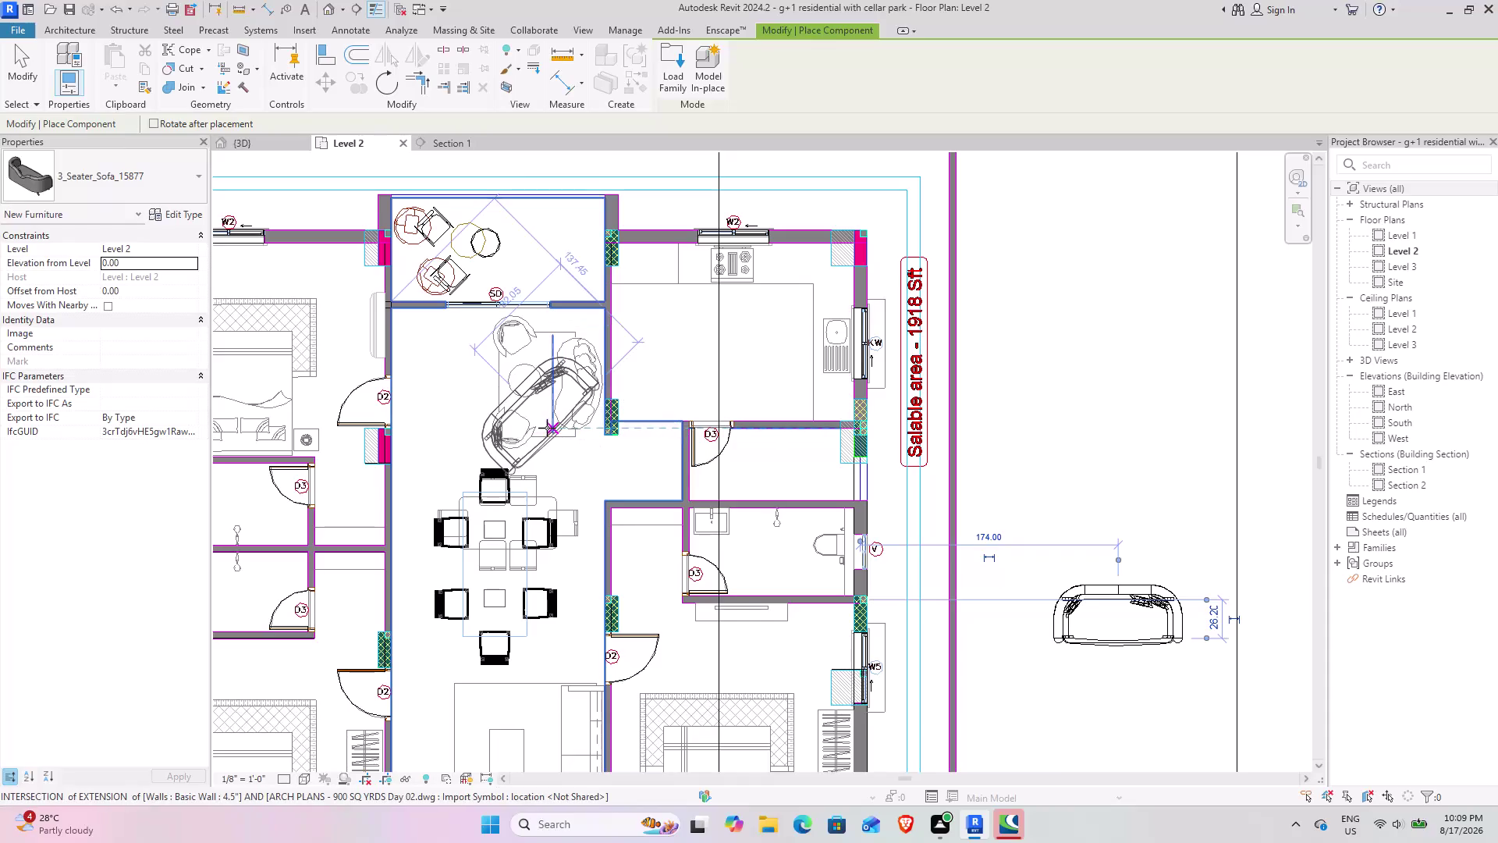
Rotate the 3_Seater_Sofa parallel to the wall and place it in the Level 2 living room.
key(space)
key(space)
key(space)
key(space)
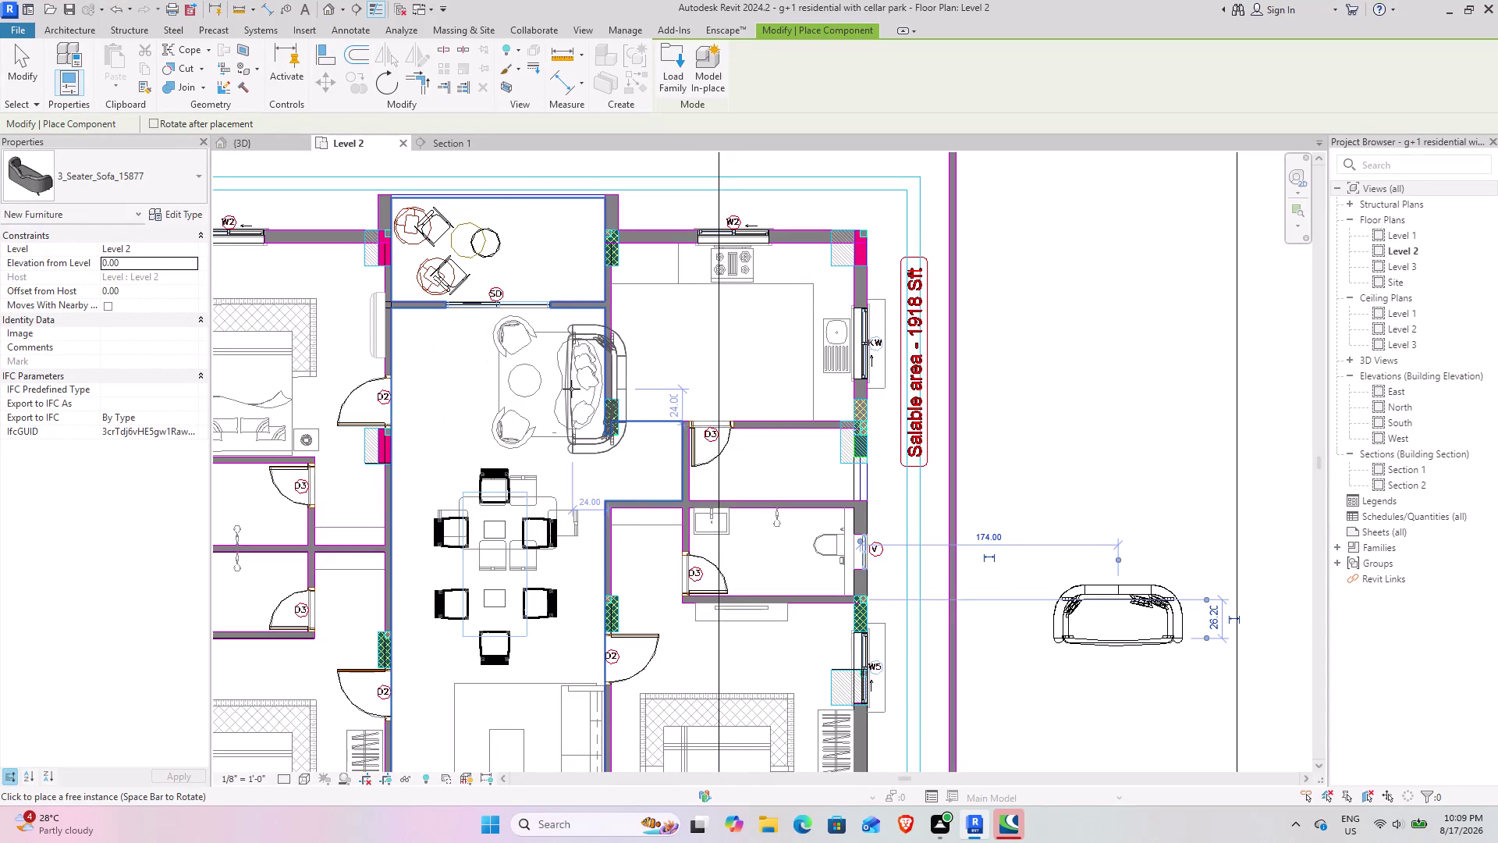
scroll(up, 3)
scroll(up, 3)
scroll(up, 3)
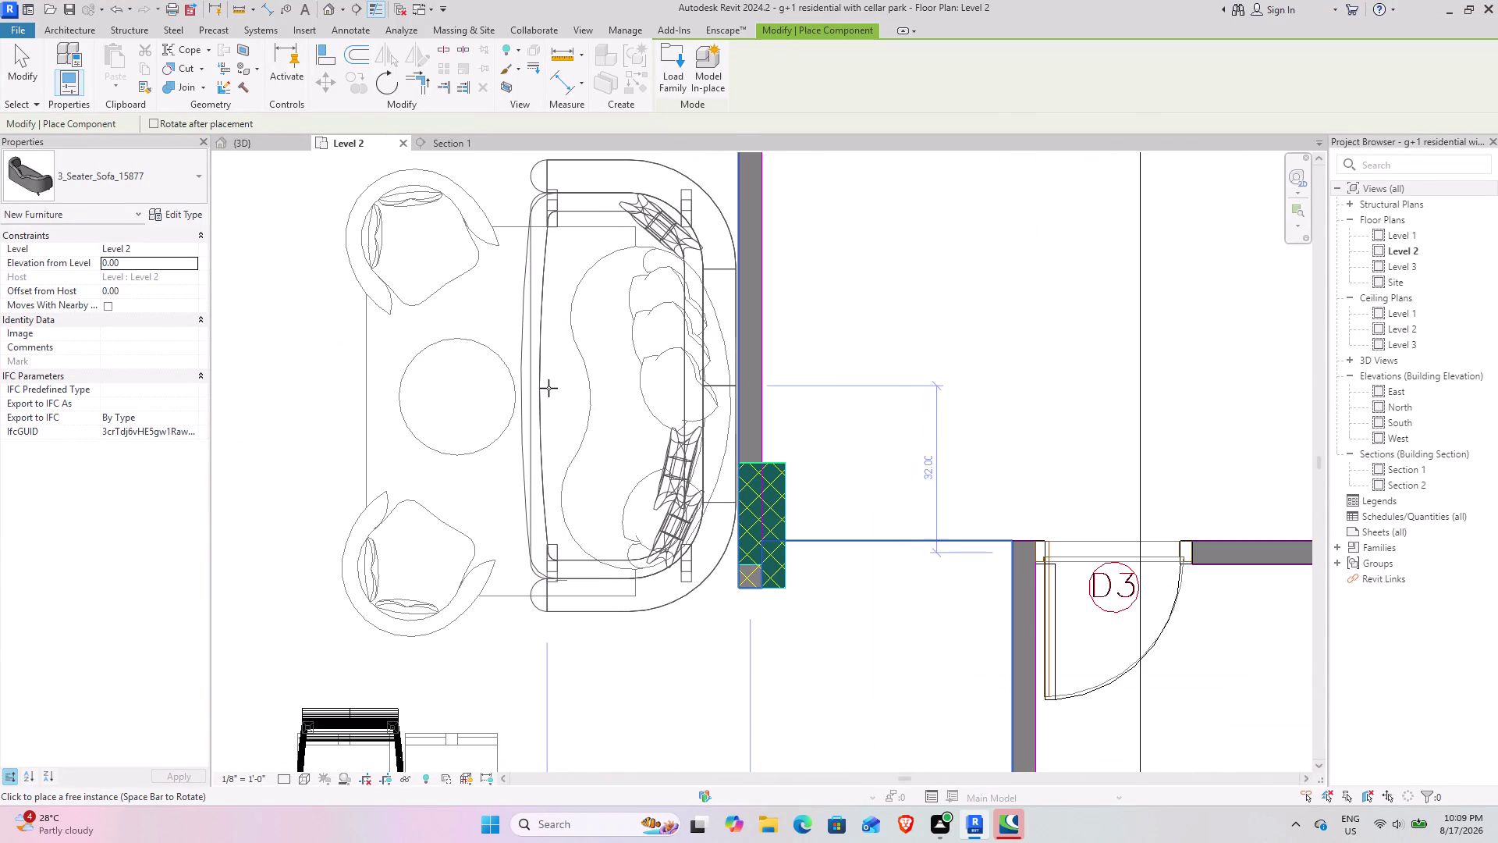
click(545, 388)
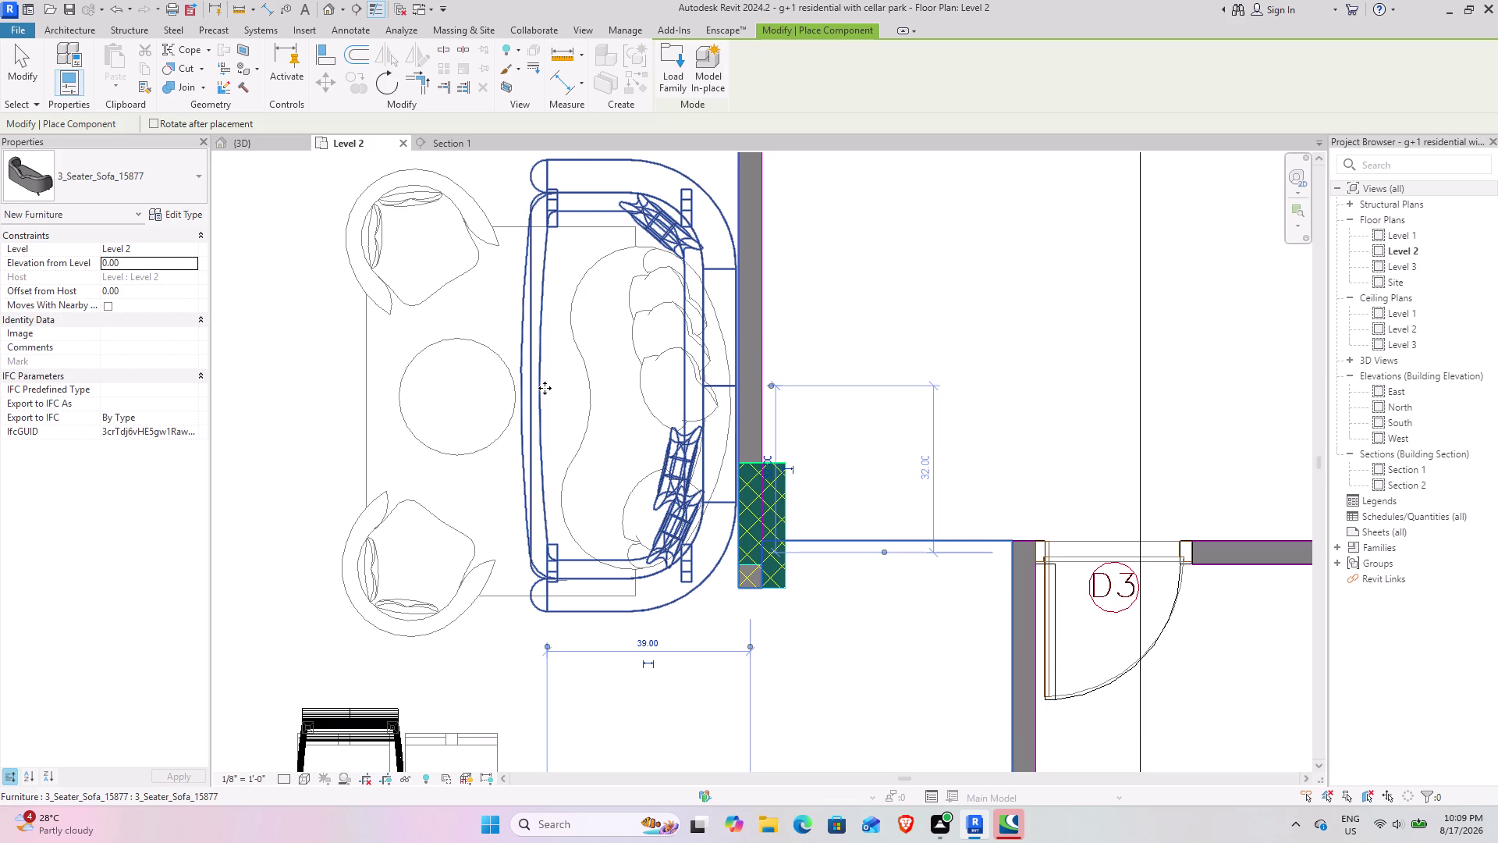
scroll(down, 3)
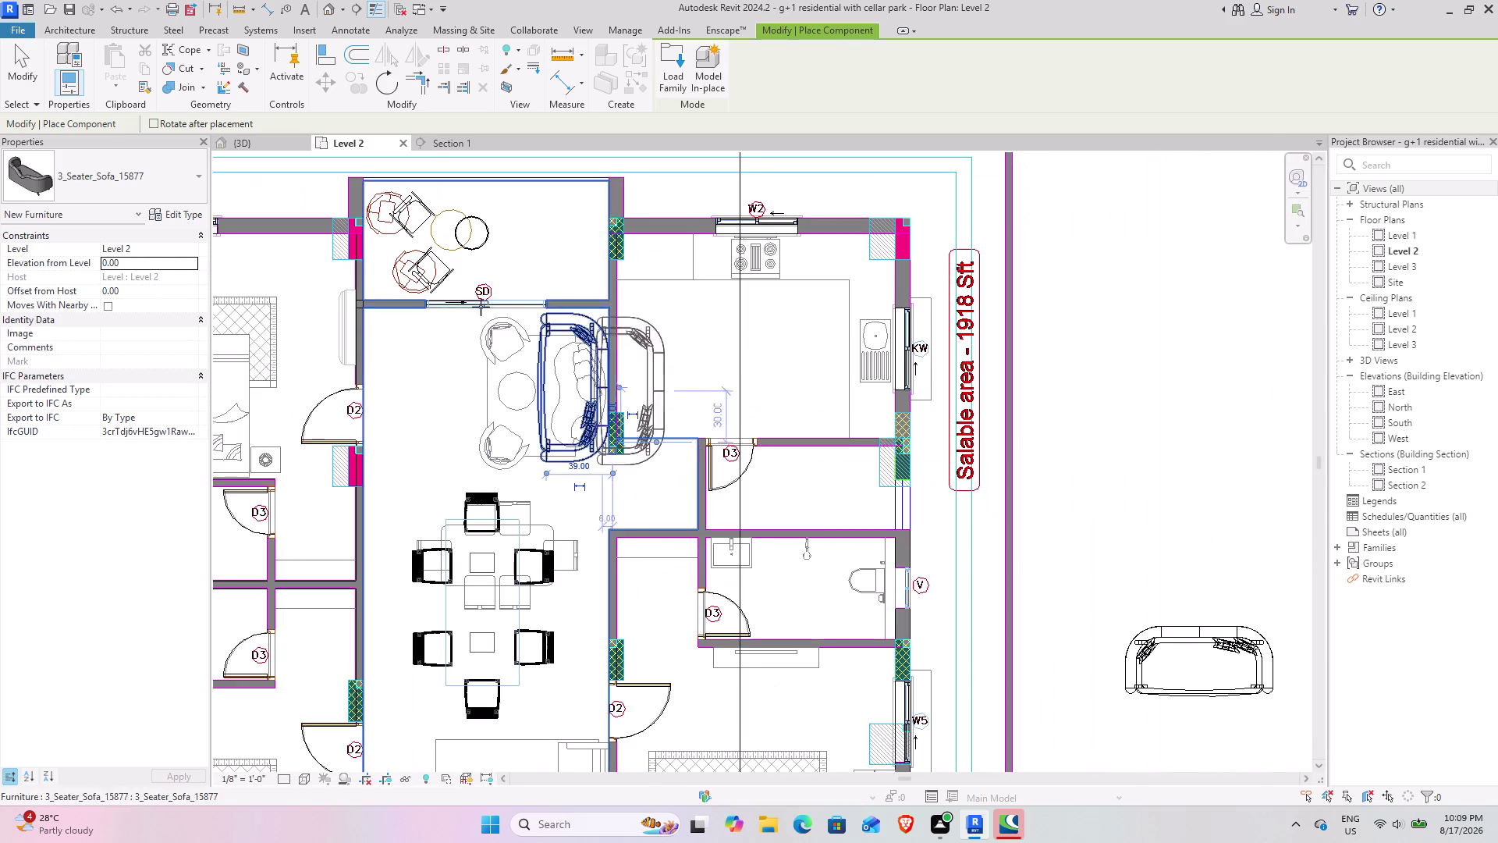
Exit furniture placement and switch to the {3D} view.
key(Escape)
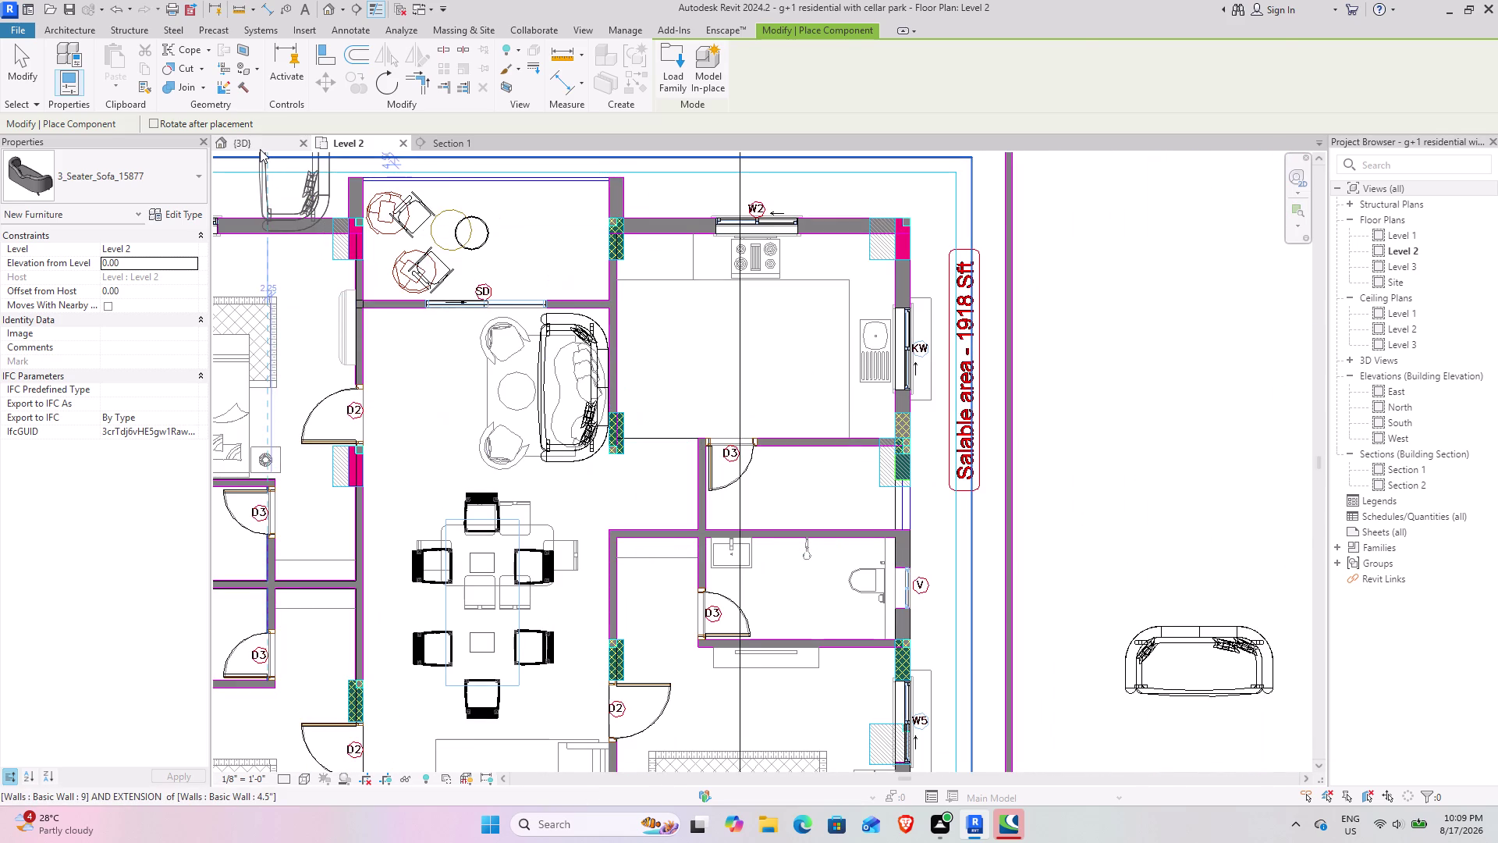
key(Escape)
click(260, 149)
click(1087, 196)
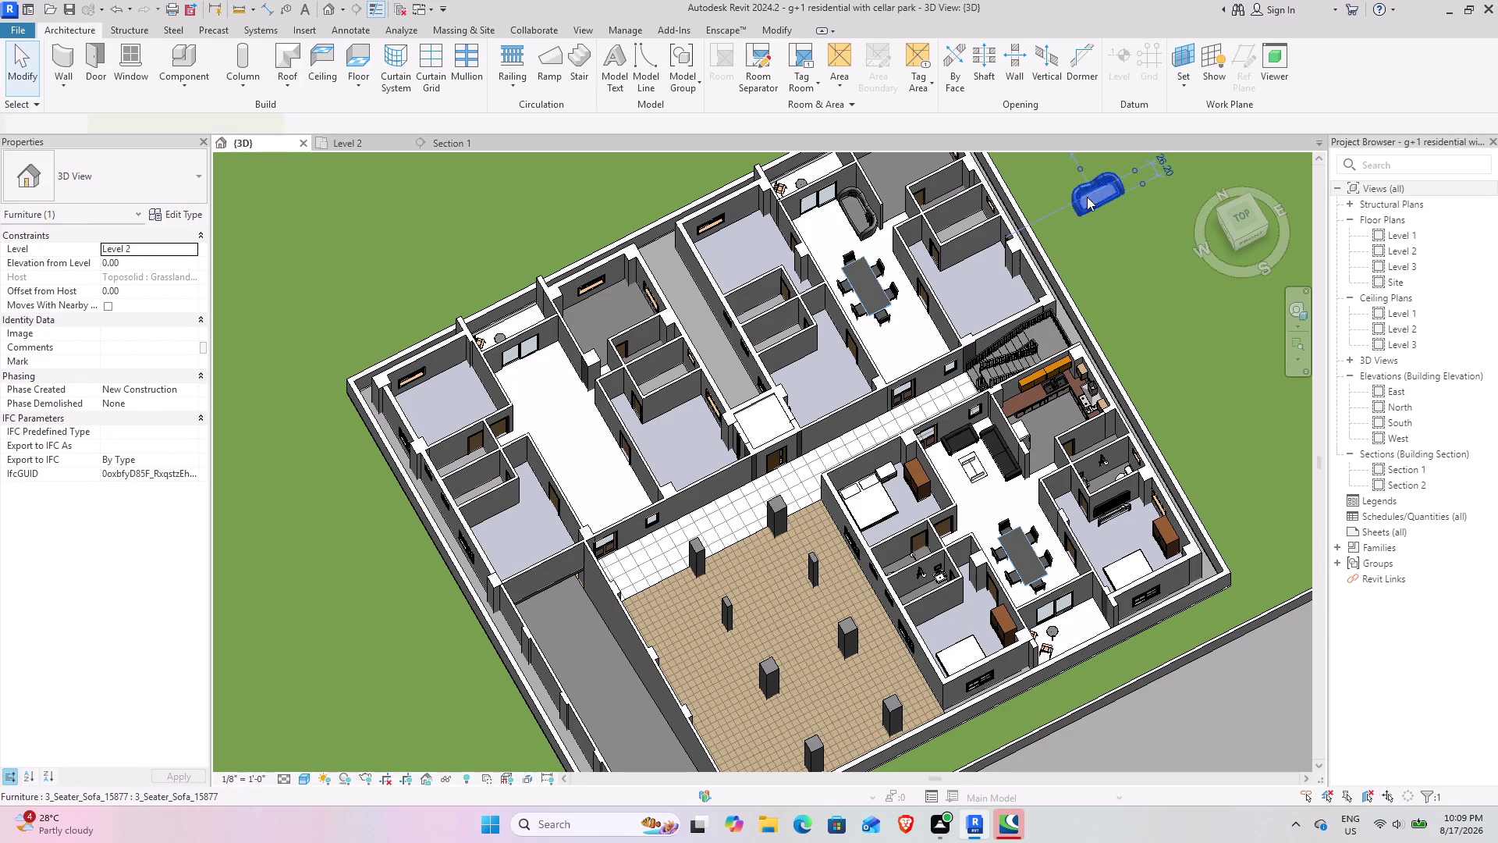
click(488, 95)
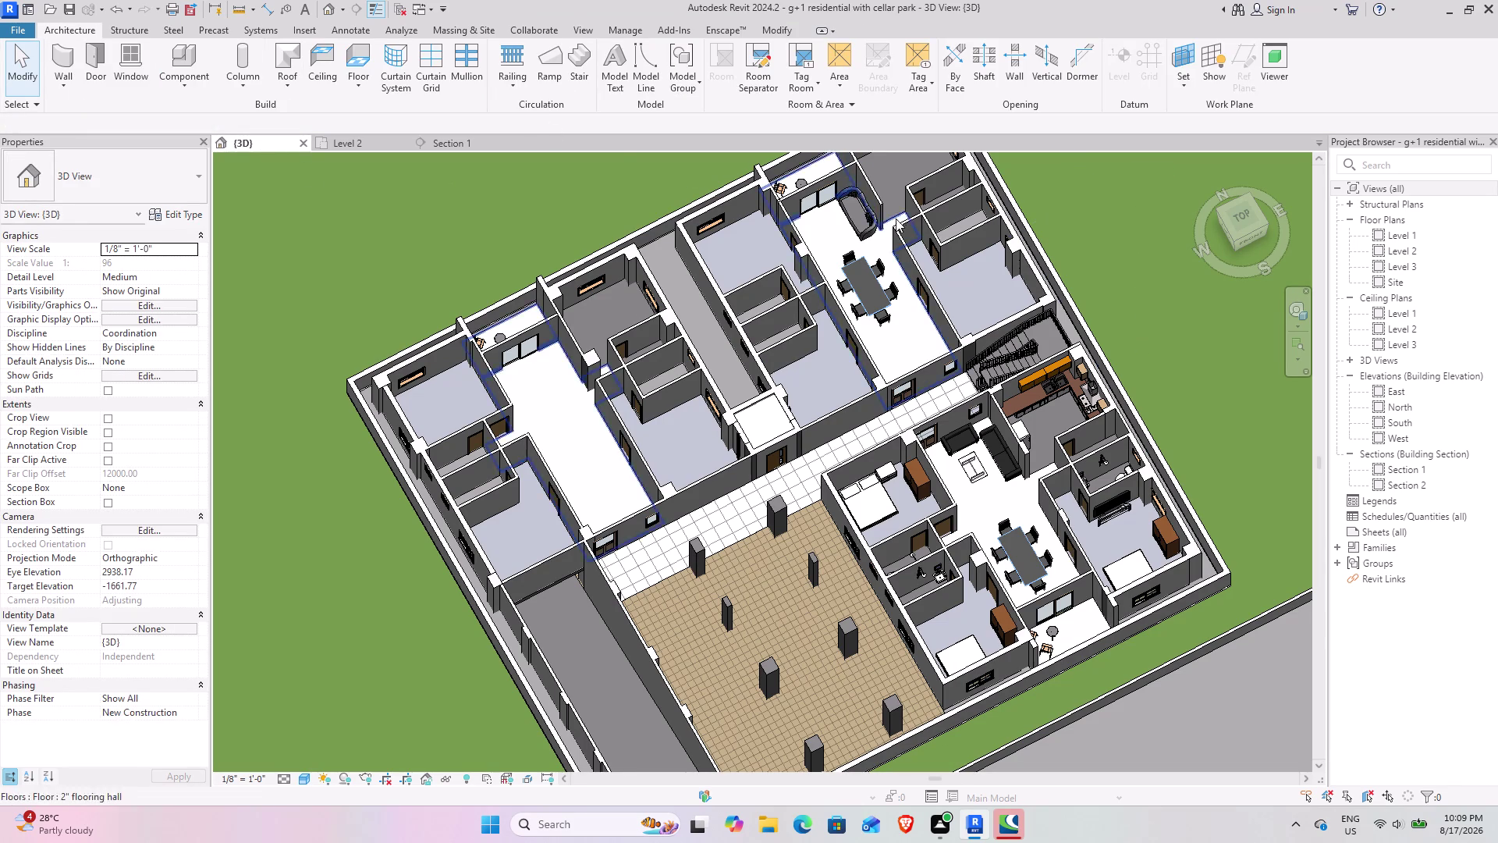
scroll(up, 3)
scroll(up, 3)
middle_drag(912, 211, 787, 335)
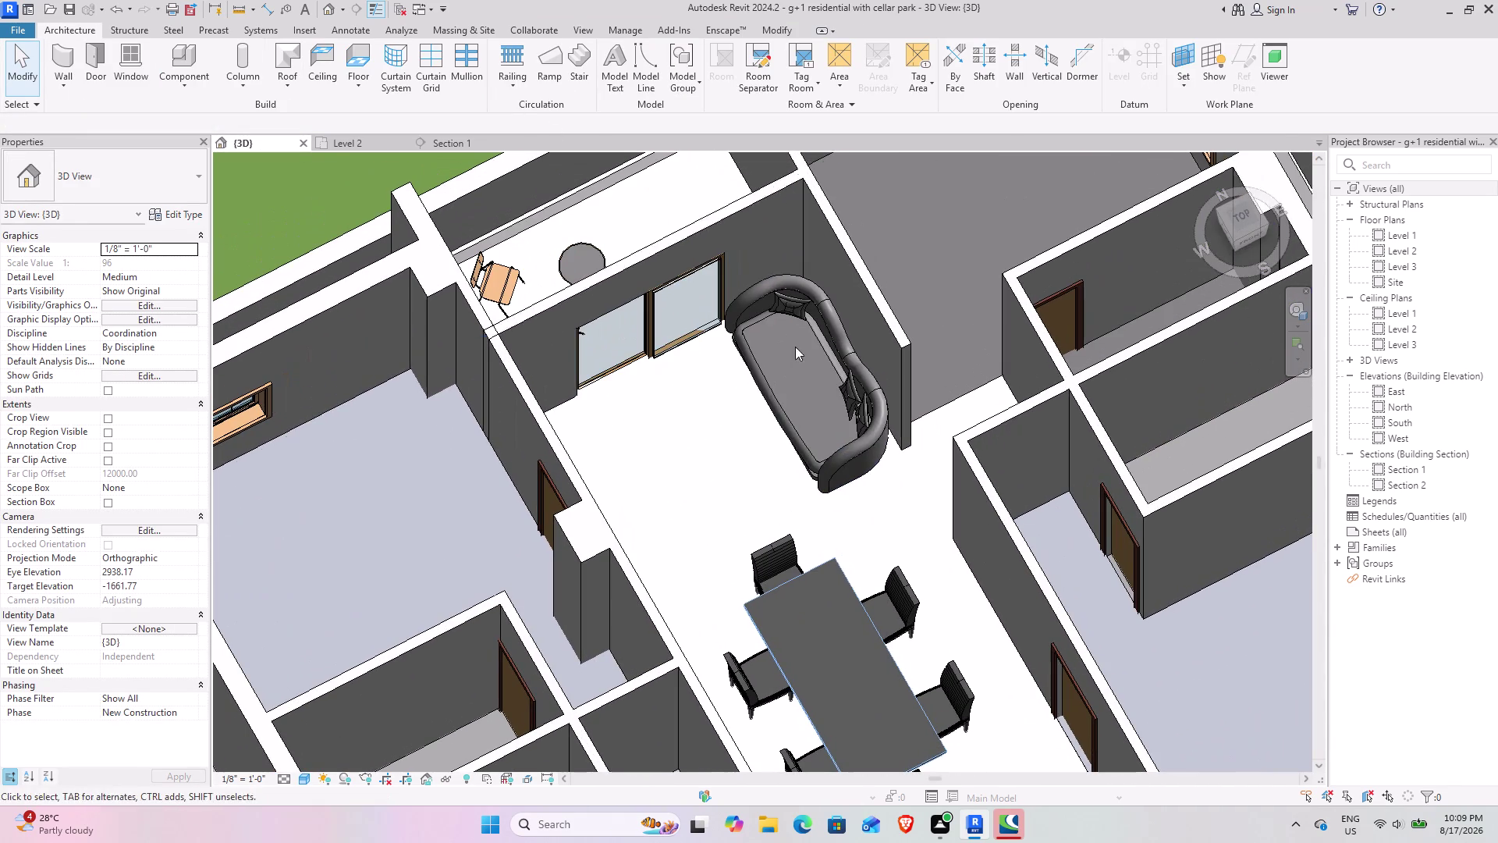
scroll(down, 3)
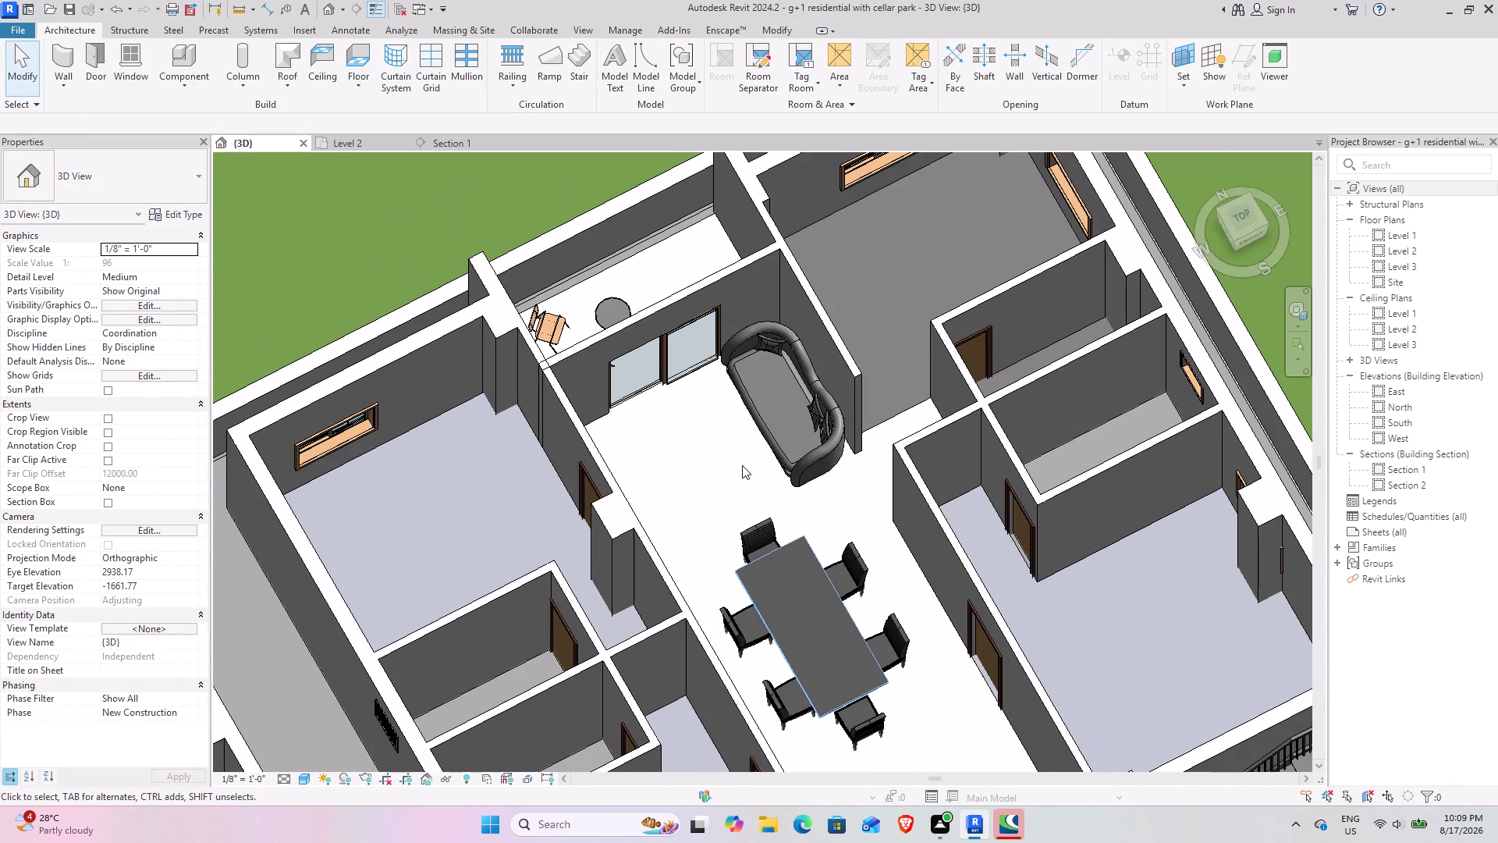
middle_drag(785, 495, 889, 466)
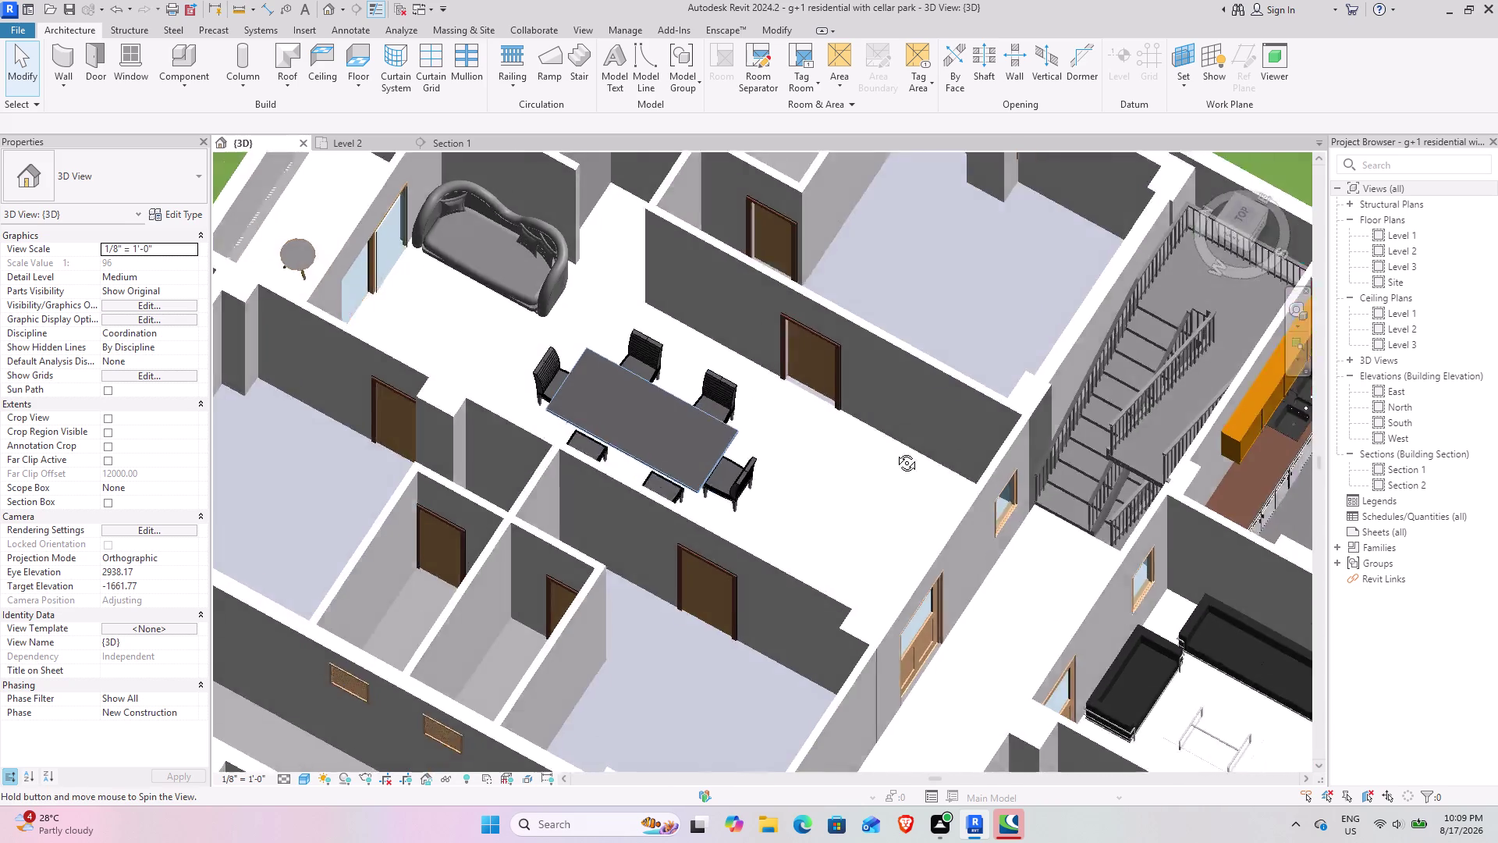
middle_drag(889, 465, 904, 409)
middle_drag(684, 395, 947, 516)
middle_drag(738, 424, 646, 402)
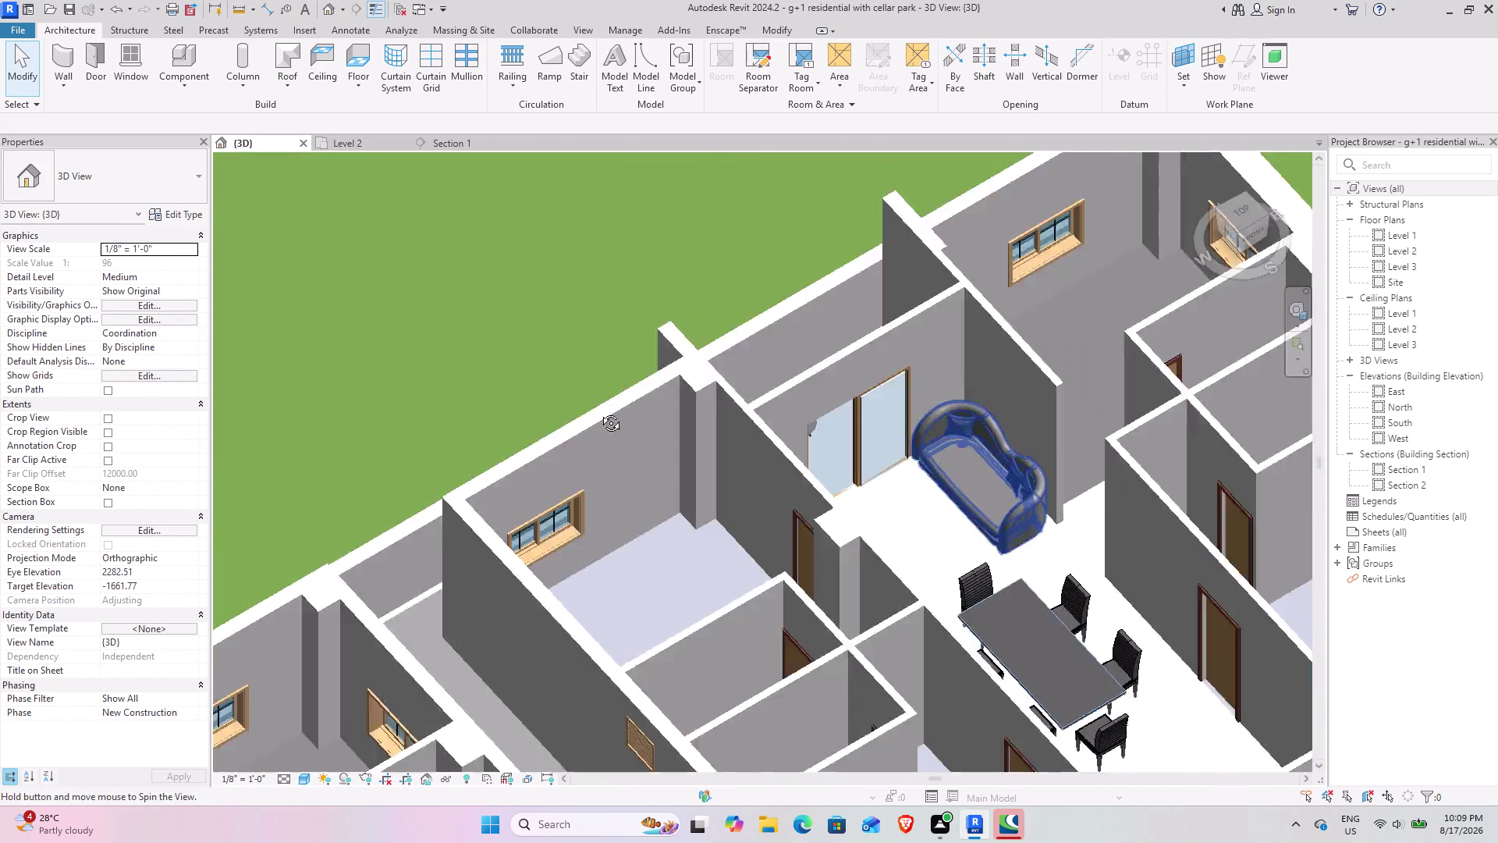
middle_drag(647, 402, 498, 442)
middle_drag(916, 534, 667, 333)
middle_drag(864, 500, 876, 416)
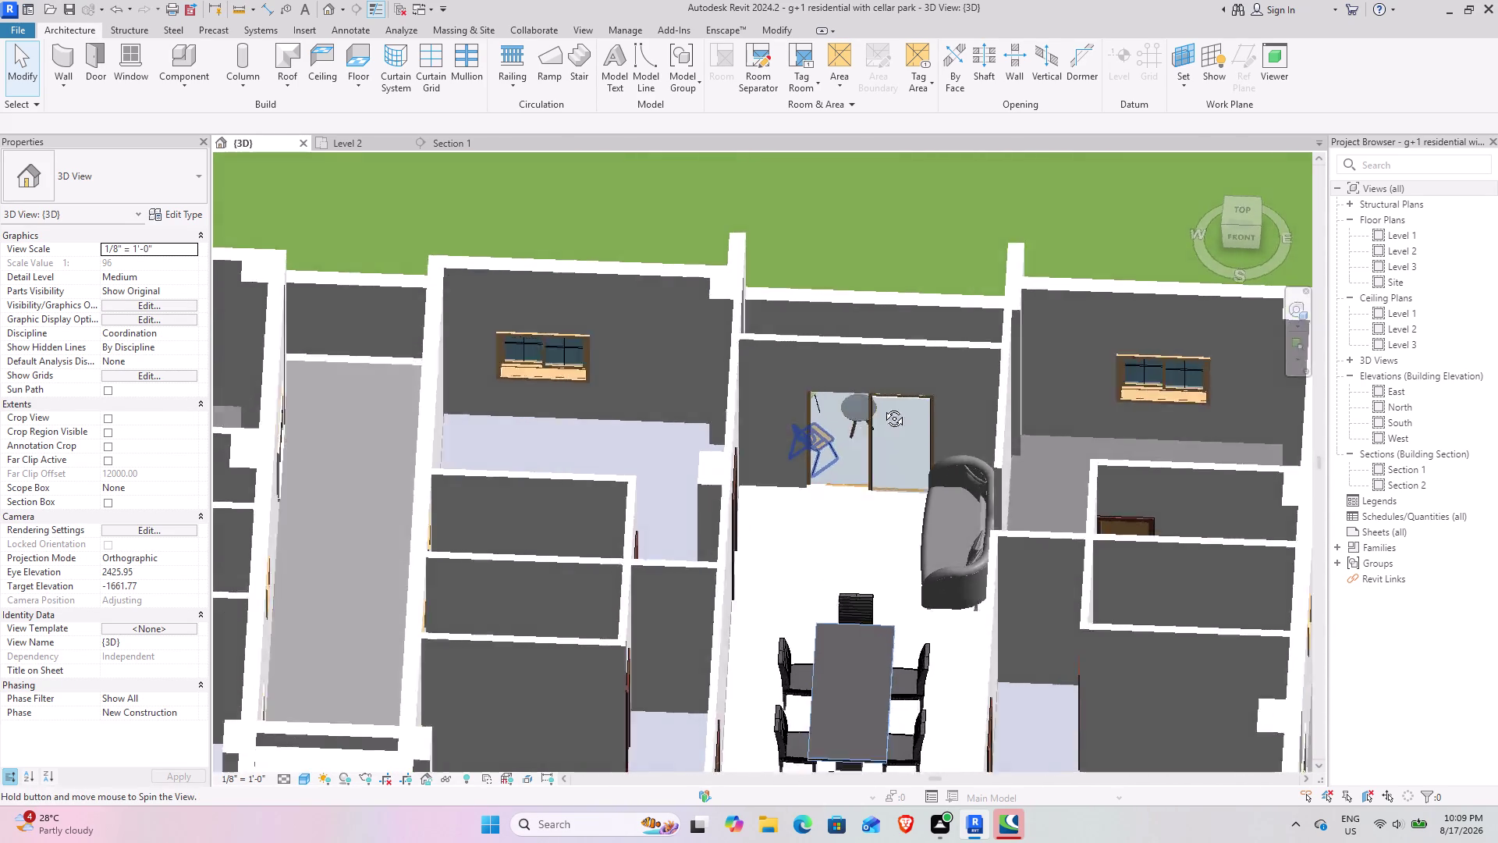
middle_drag(877, 416, 885, 354)
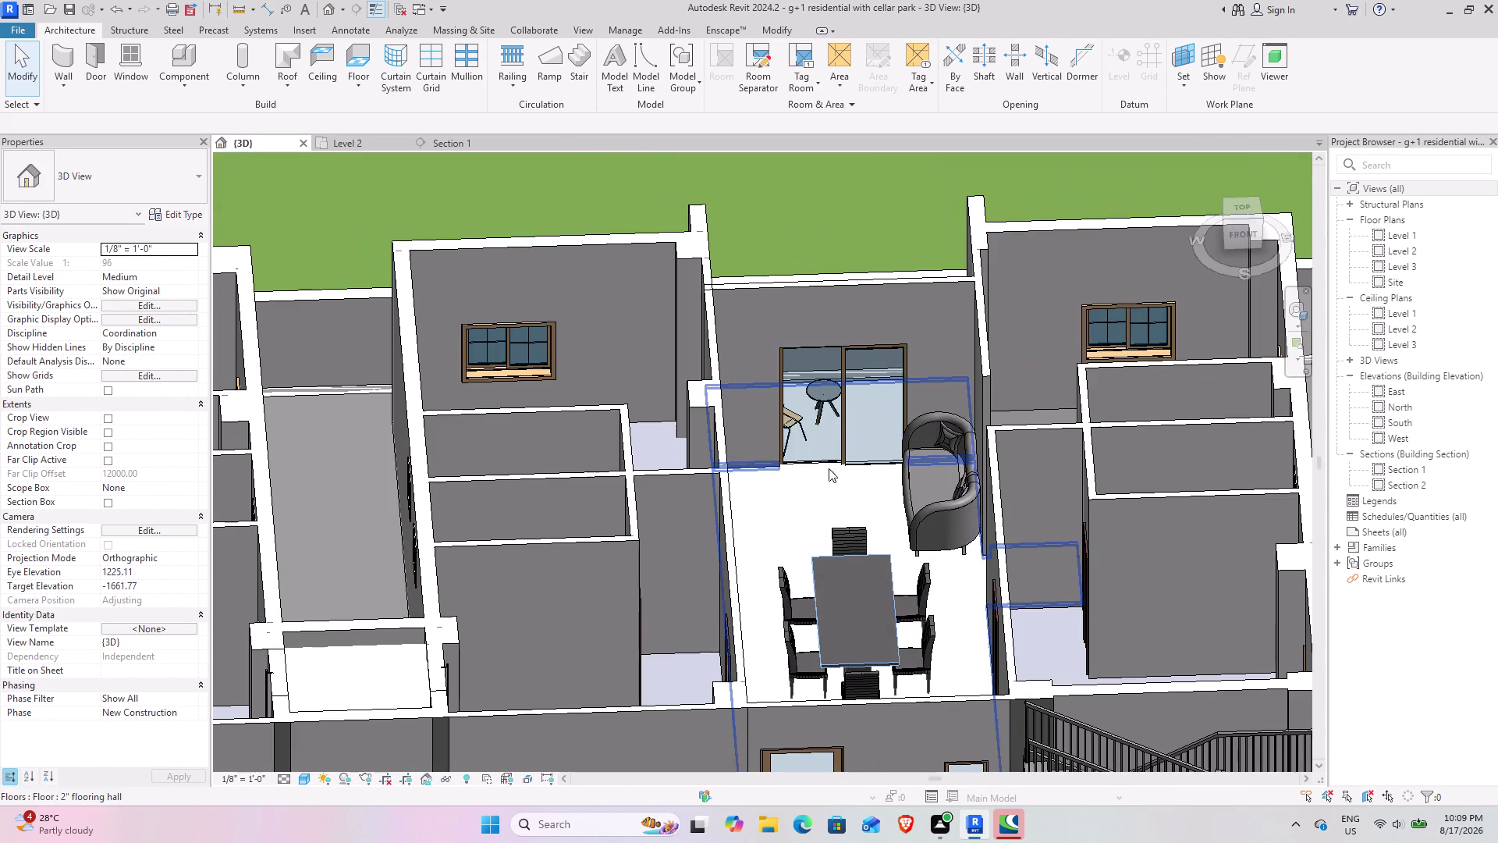
middle_drag(820, 463, 725, 414)
scroll(down, 3)
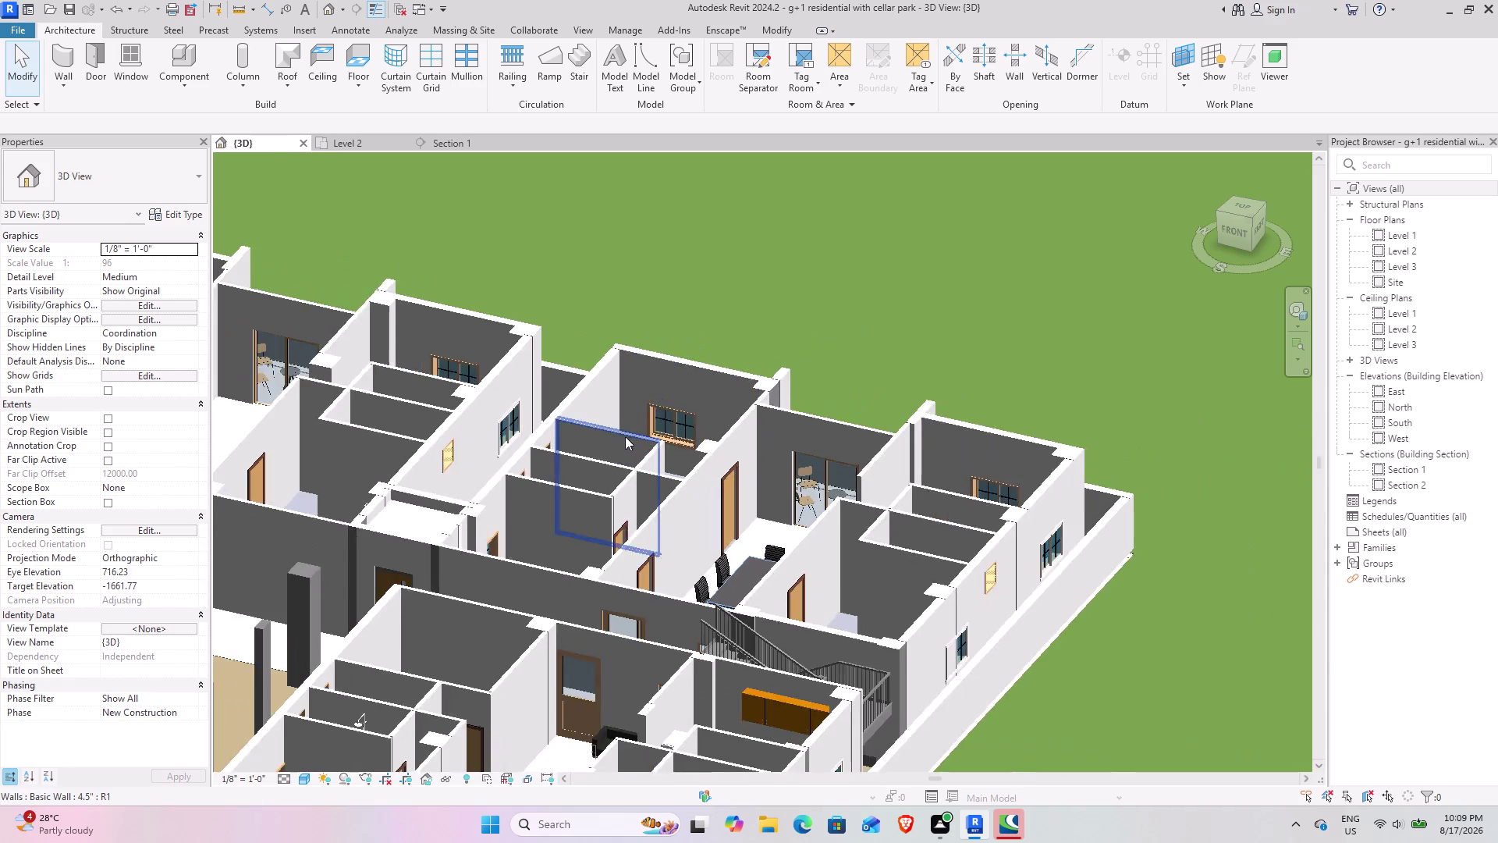
scroll(down, 3)
middle_drag(576, 454, 626, 442)
click(480, 142)
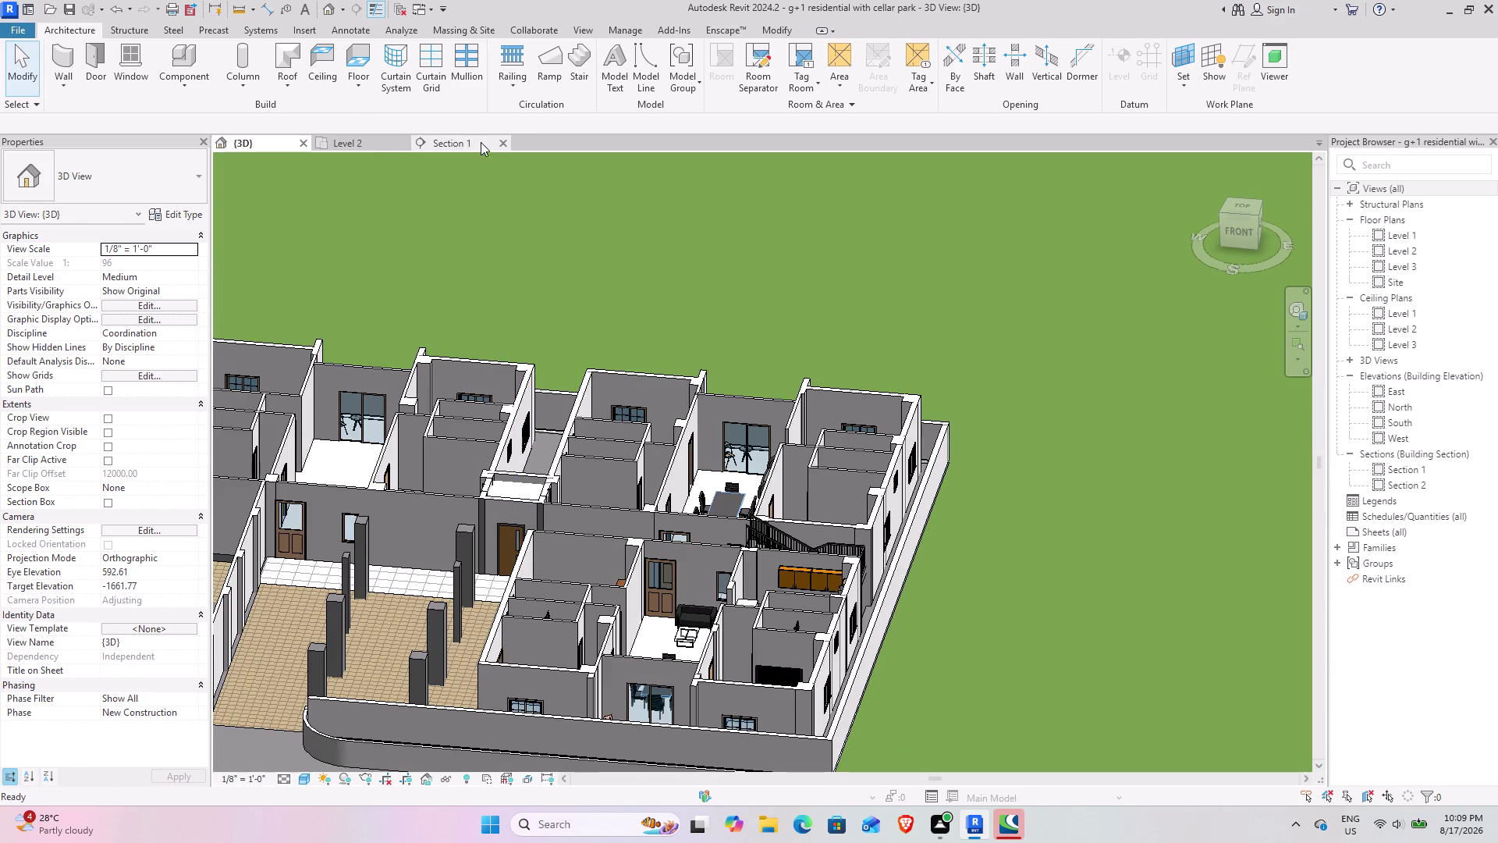
scroll(down, 3)
middle_drag(547, 413, 738, 413)
middle_drag(558, 373, 800, 373)
middle_drag(647, 380, 580, 396)
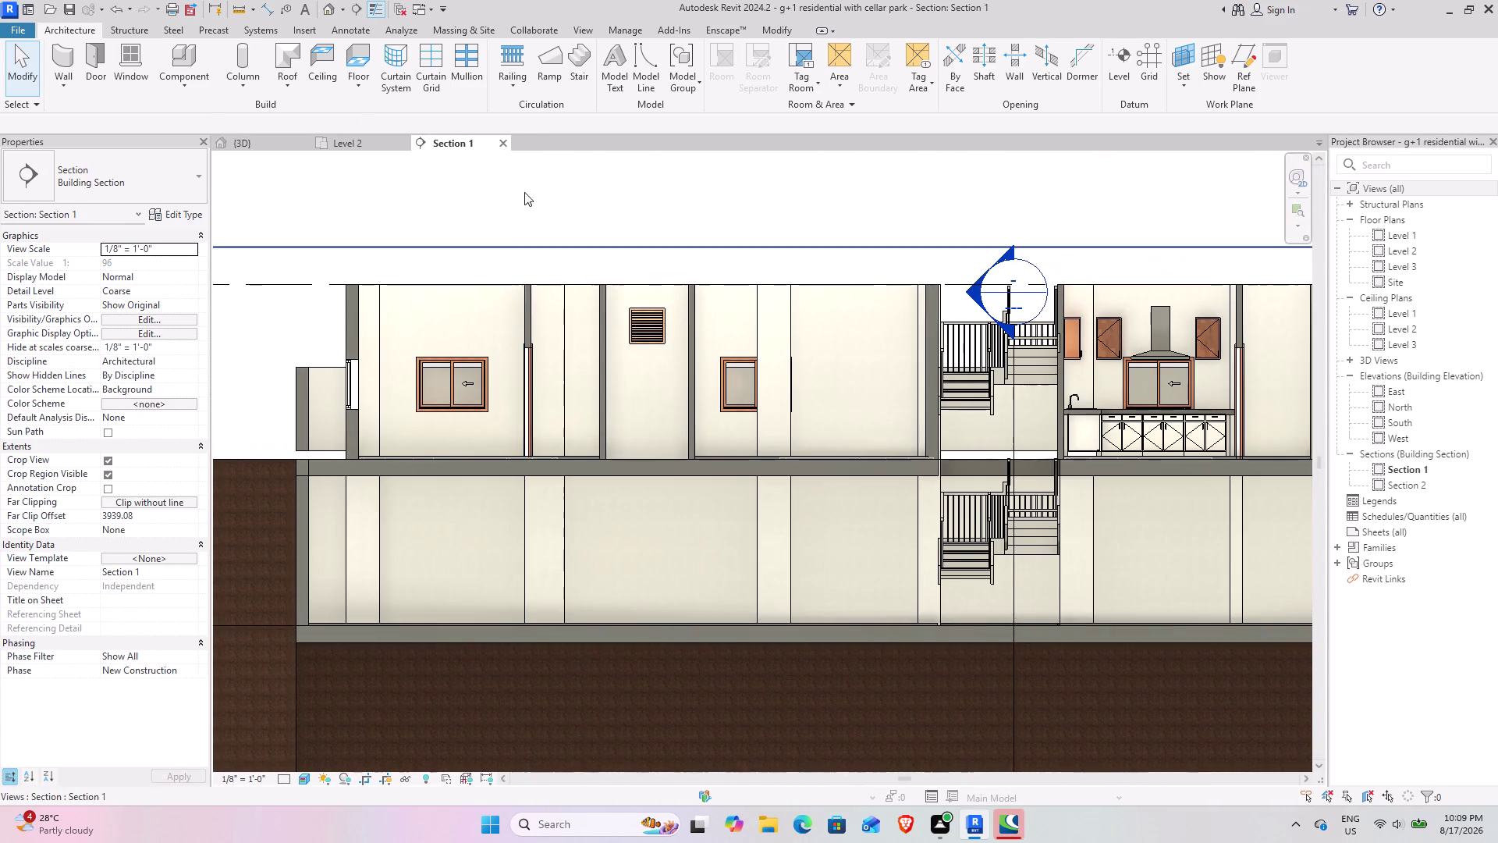
On Level 2, drag the Section 1 line across the living area through the sofa.
click(365, 138)
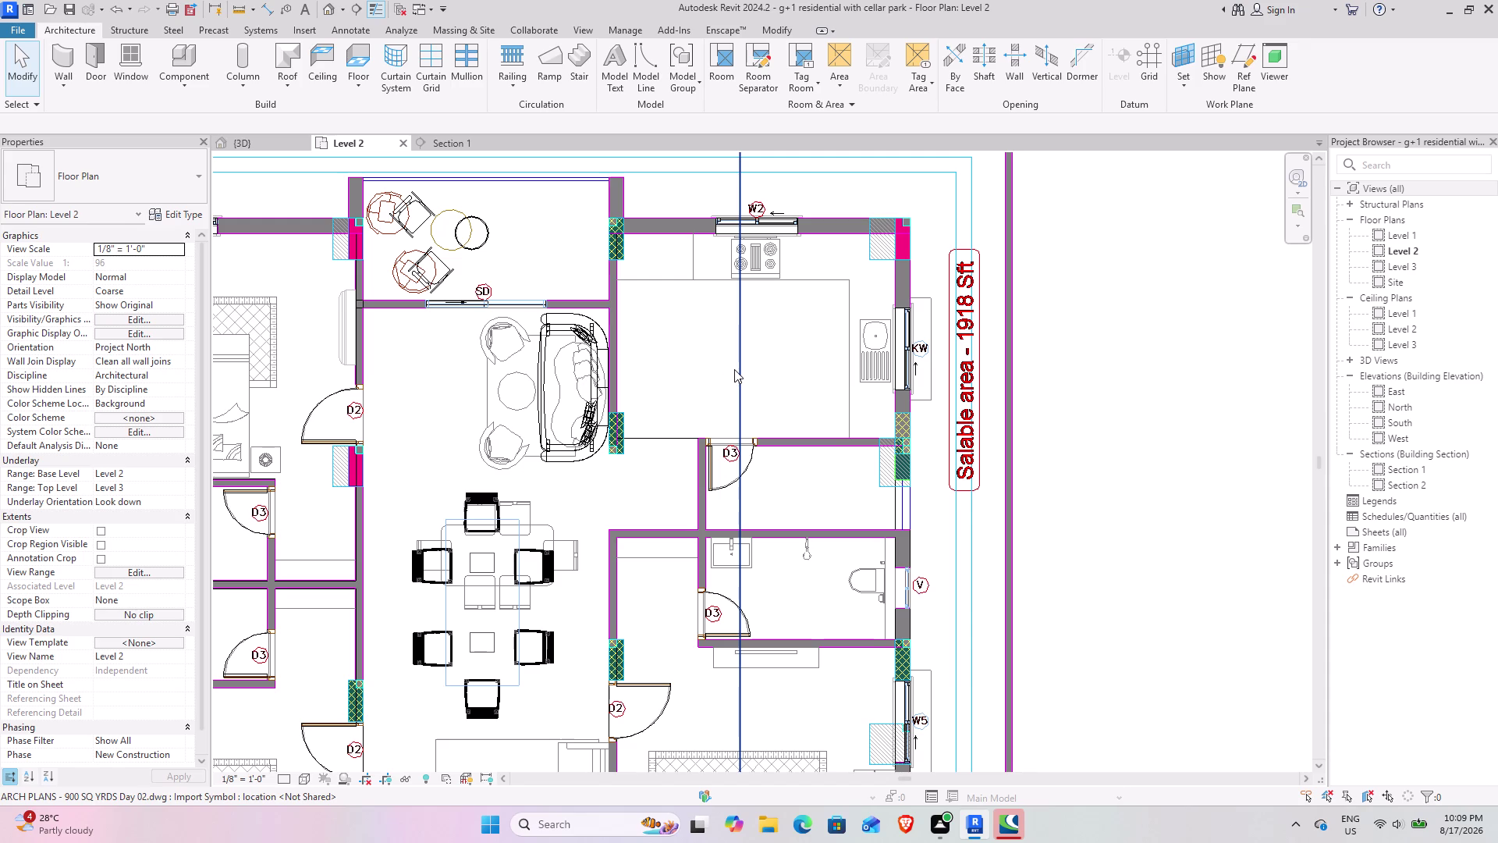
click(733, 364)
drag(743, 372, 573, 372)
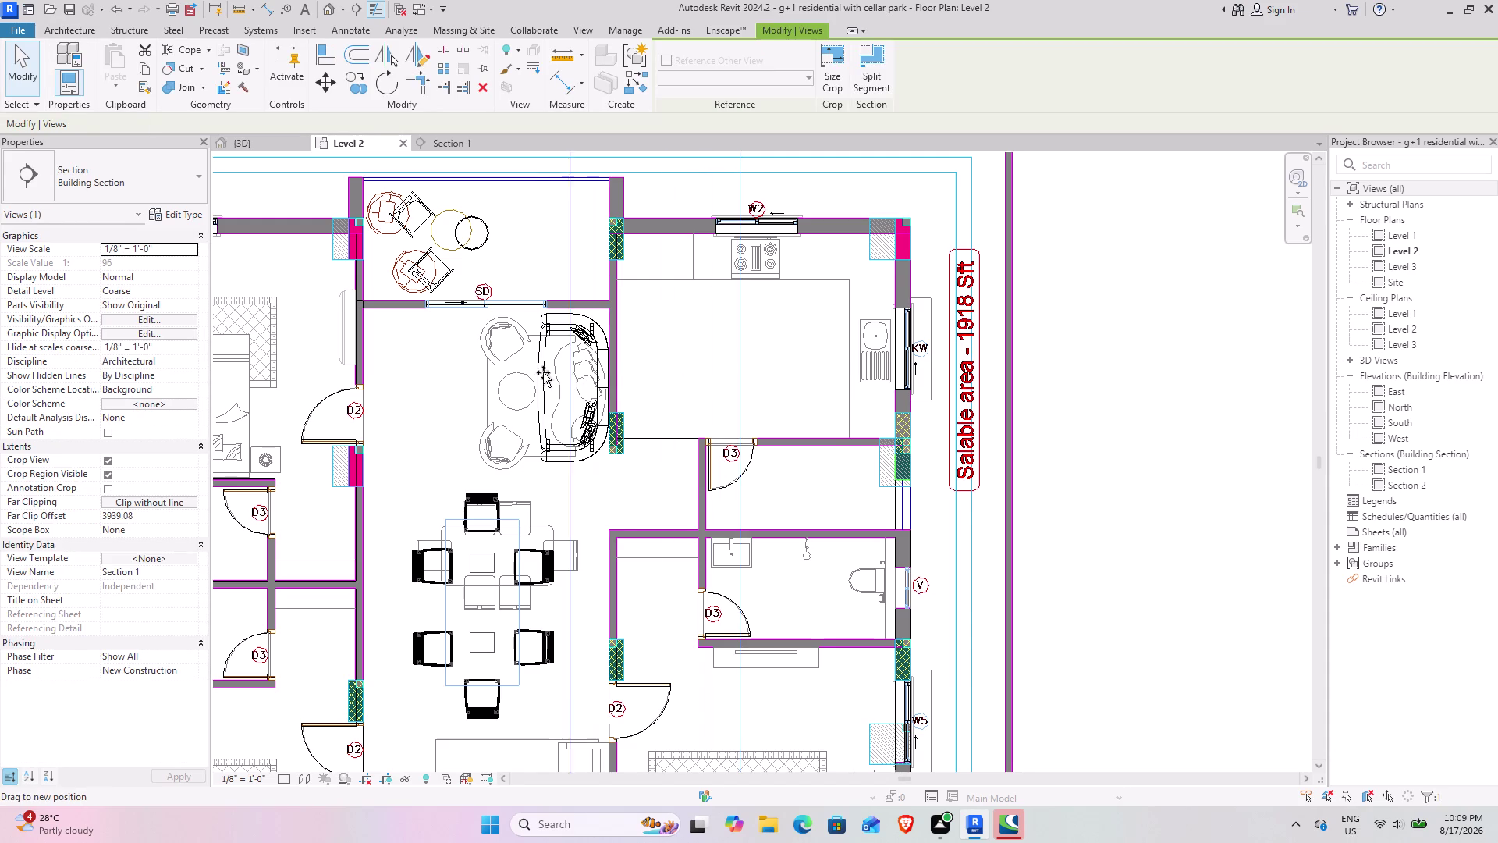
drag(572, 373, 443, 356)
Open Section 1 and pan across the section near the stair.
click(446, 143)
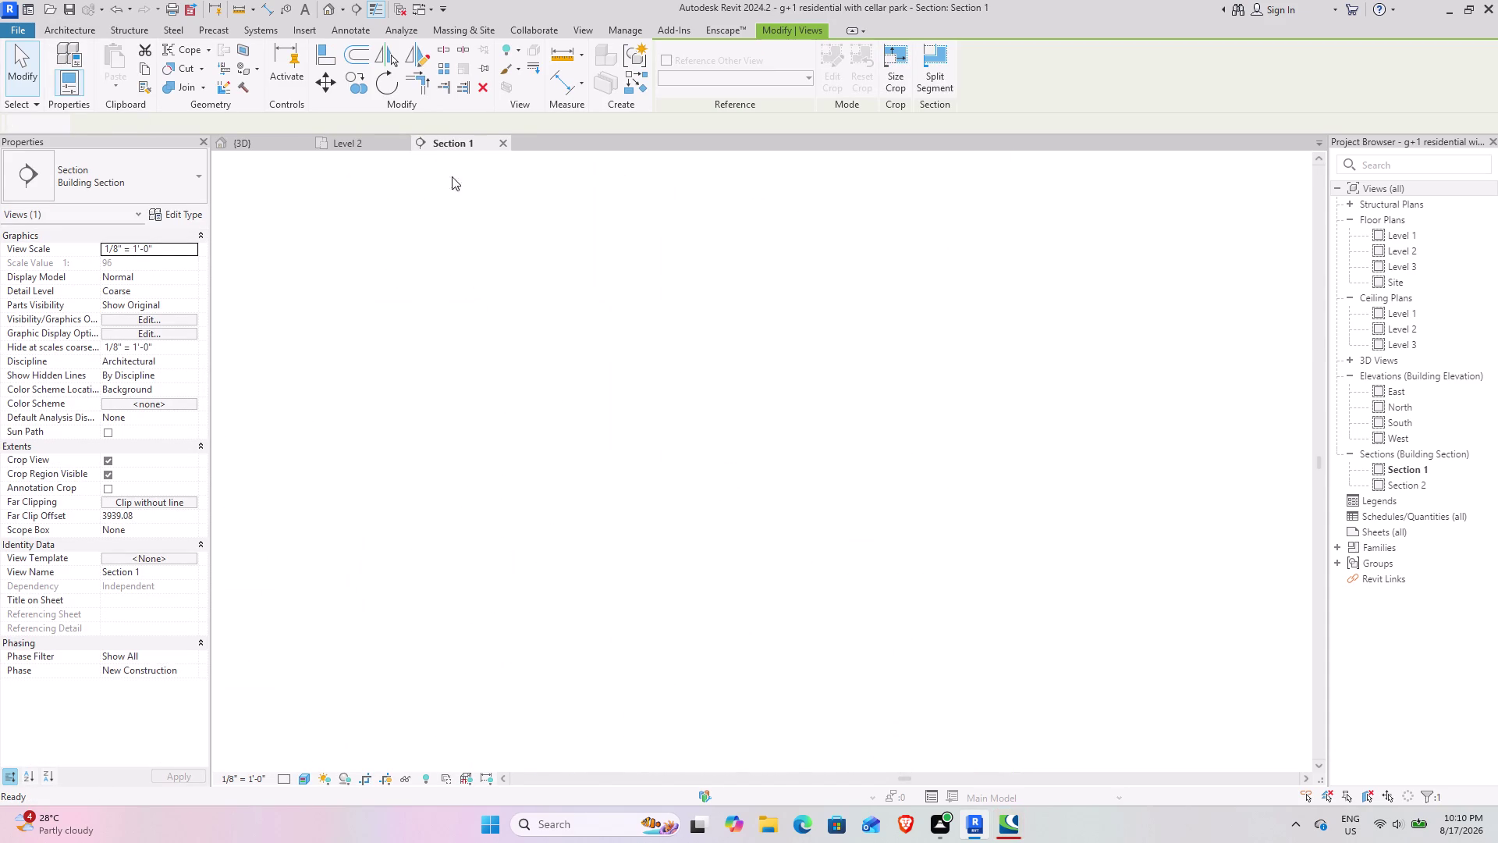
scroll(up, 3)
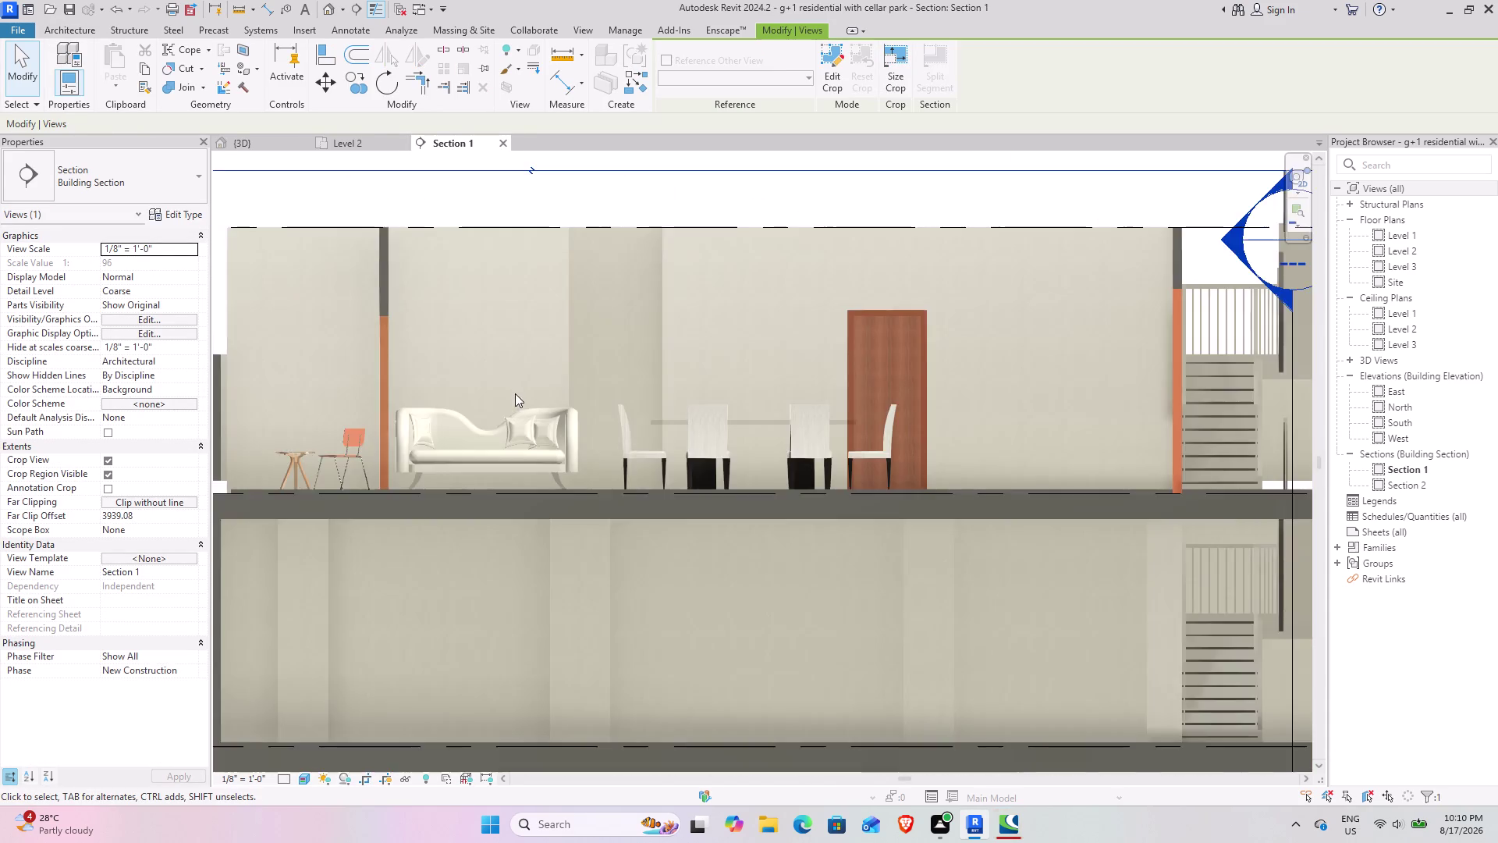
scroll(up, 3)
scroll(down, 3)
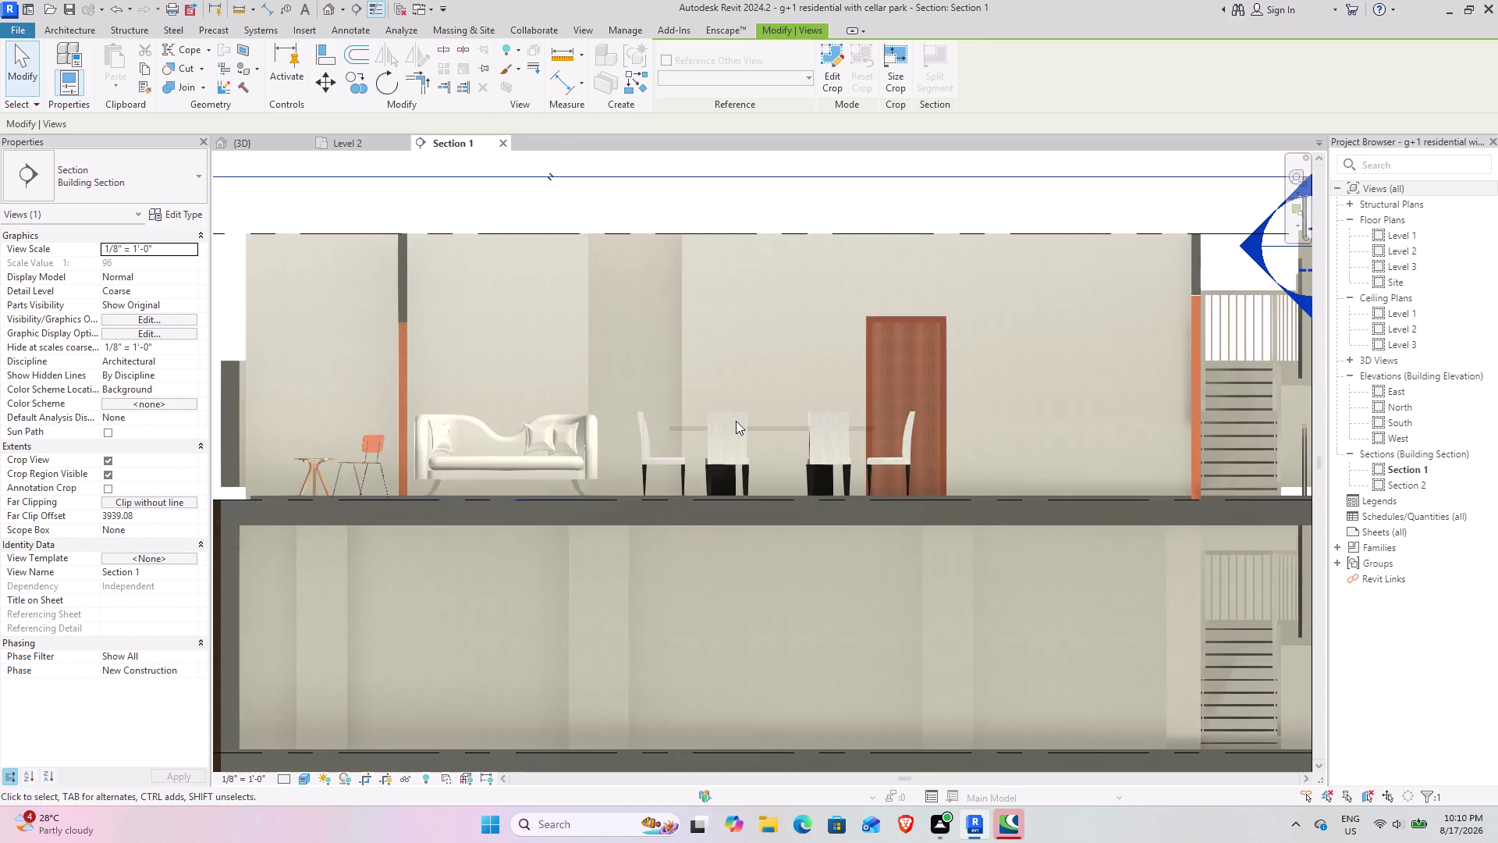
middle_drag(865, 391, 540, 415)
middle_drag(716, 414, 356, 415)
scroll(down, 3)
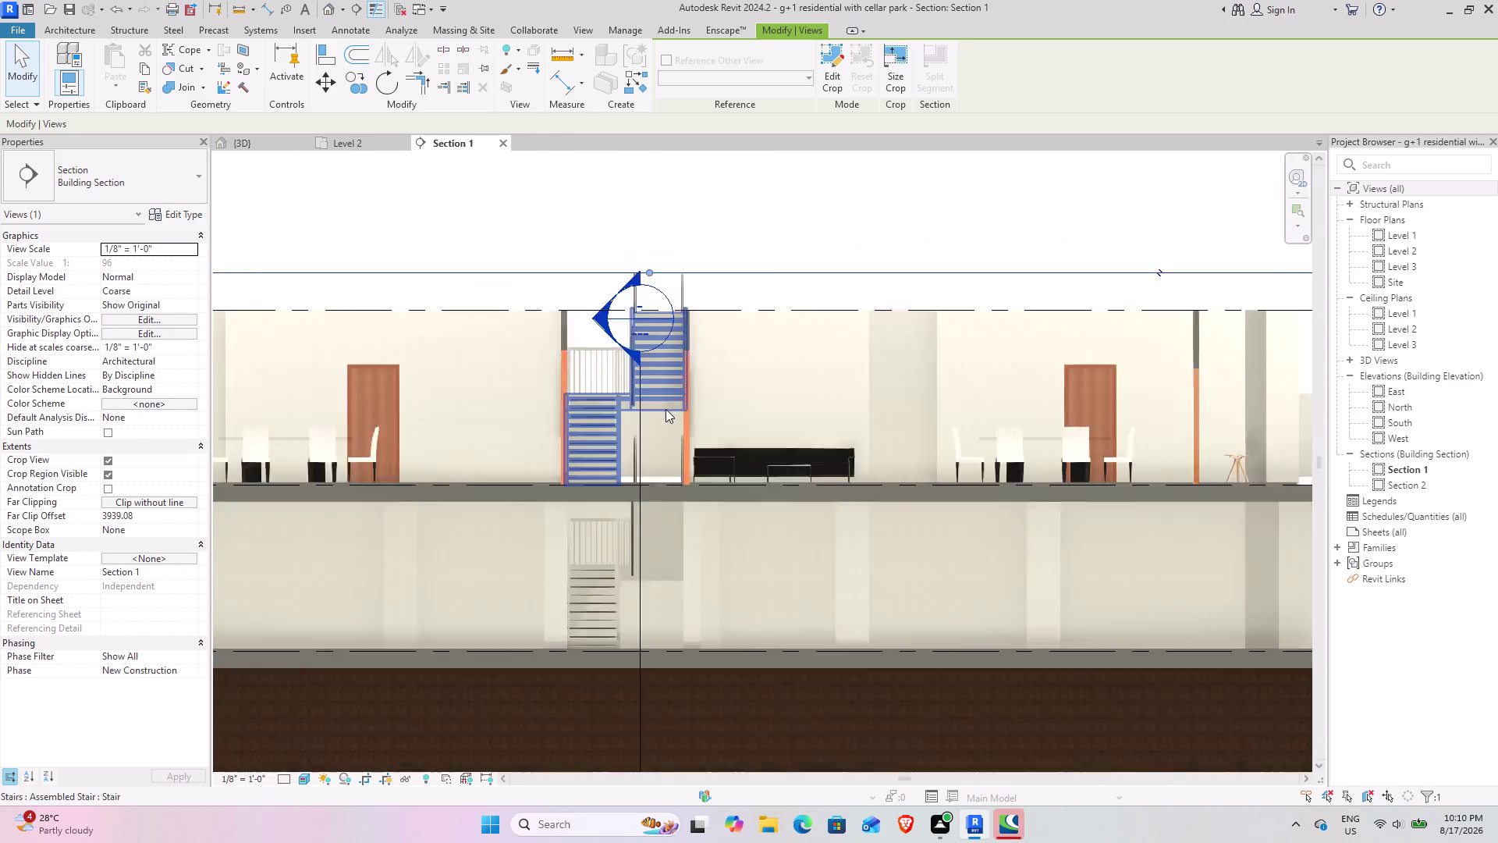
scroll(down, 3)
middle_drag(970, 403, 774, 448)
scroll(up, 3)
scroll(up, 3)
middle_drag(349, 474, 432, 458)
scroll(up, 3)
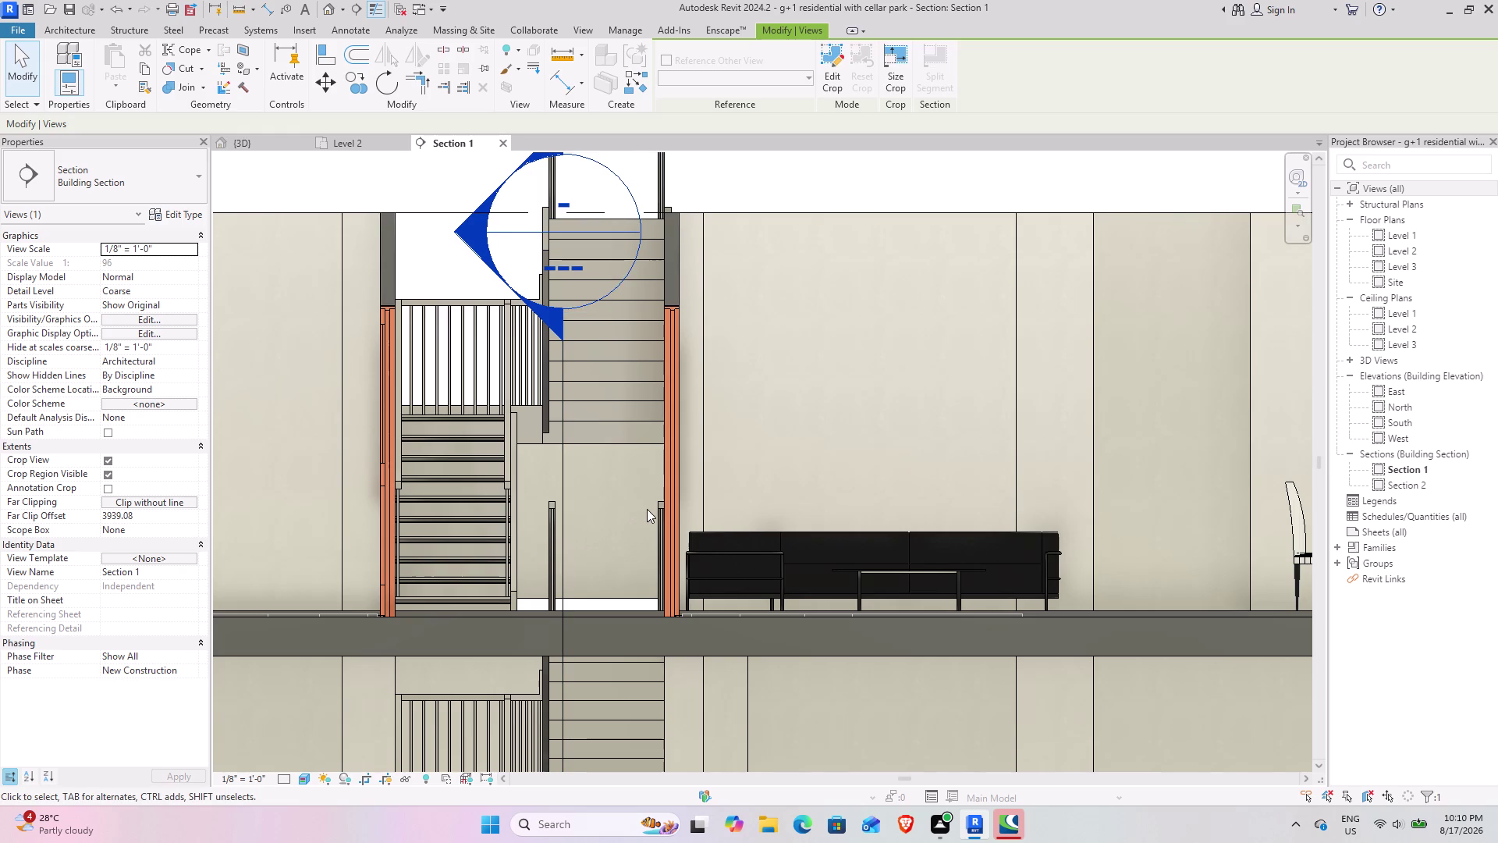
scroll(down, 3)
Pan down the section to bring the basement slab edge into view.
middle_drag(511, 508, 905, 276)
middle_drag(588, 409, 780, 391)
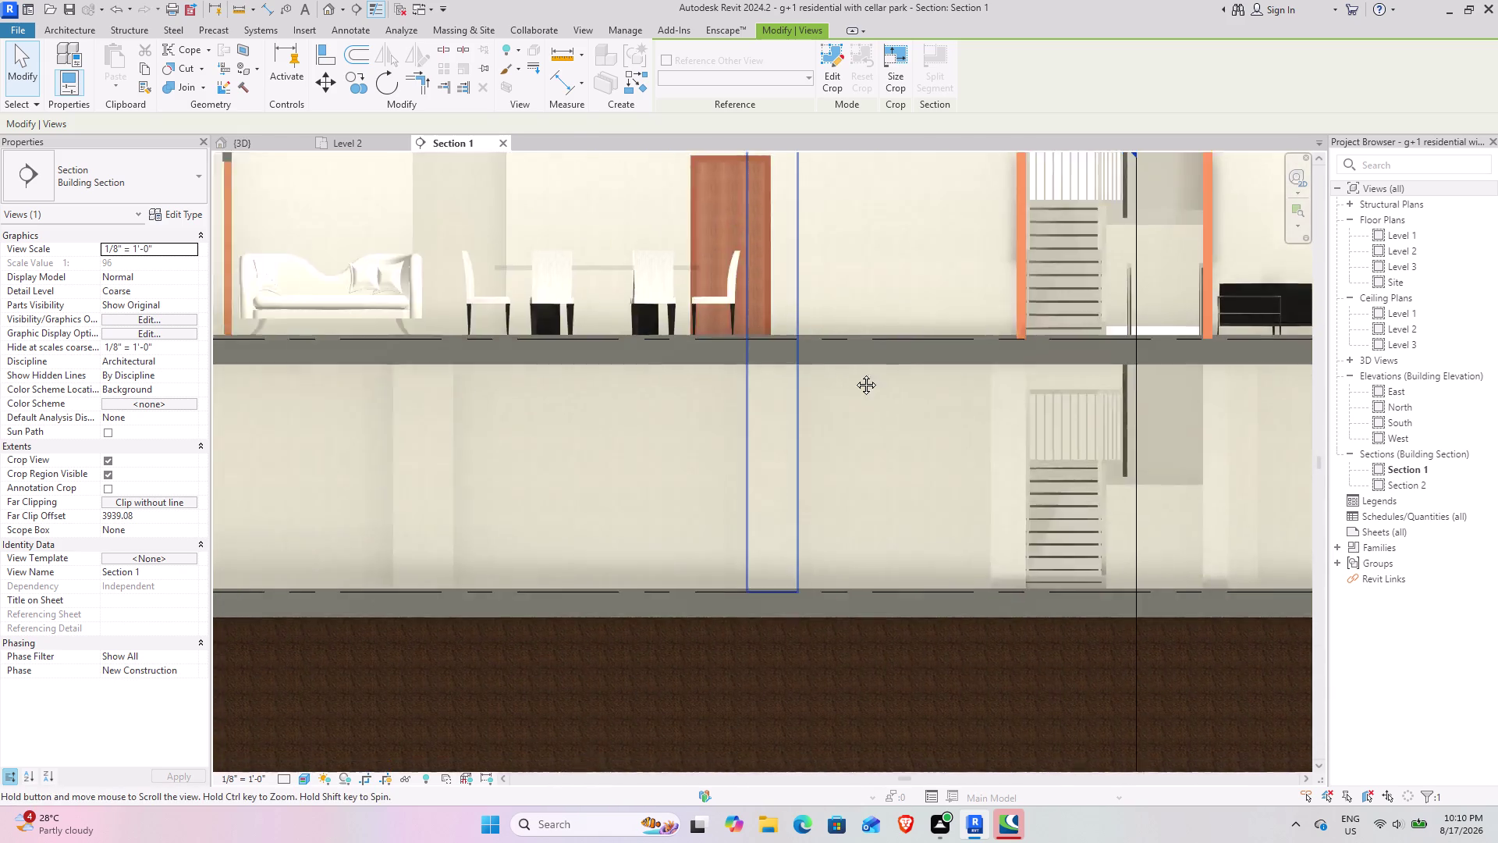
middle_drag(780, 391, 395, 422)
middle_drag(620, 441, 217, 466)
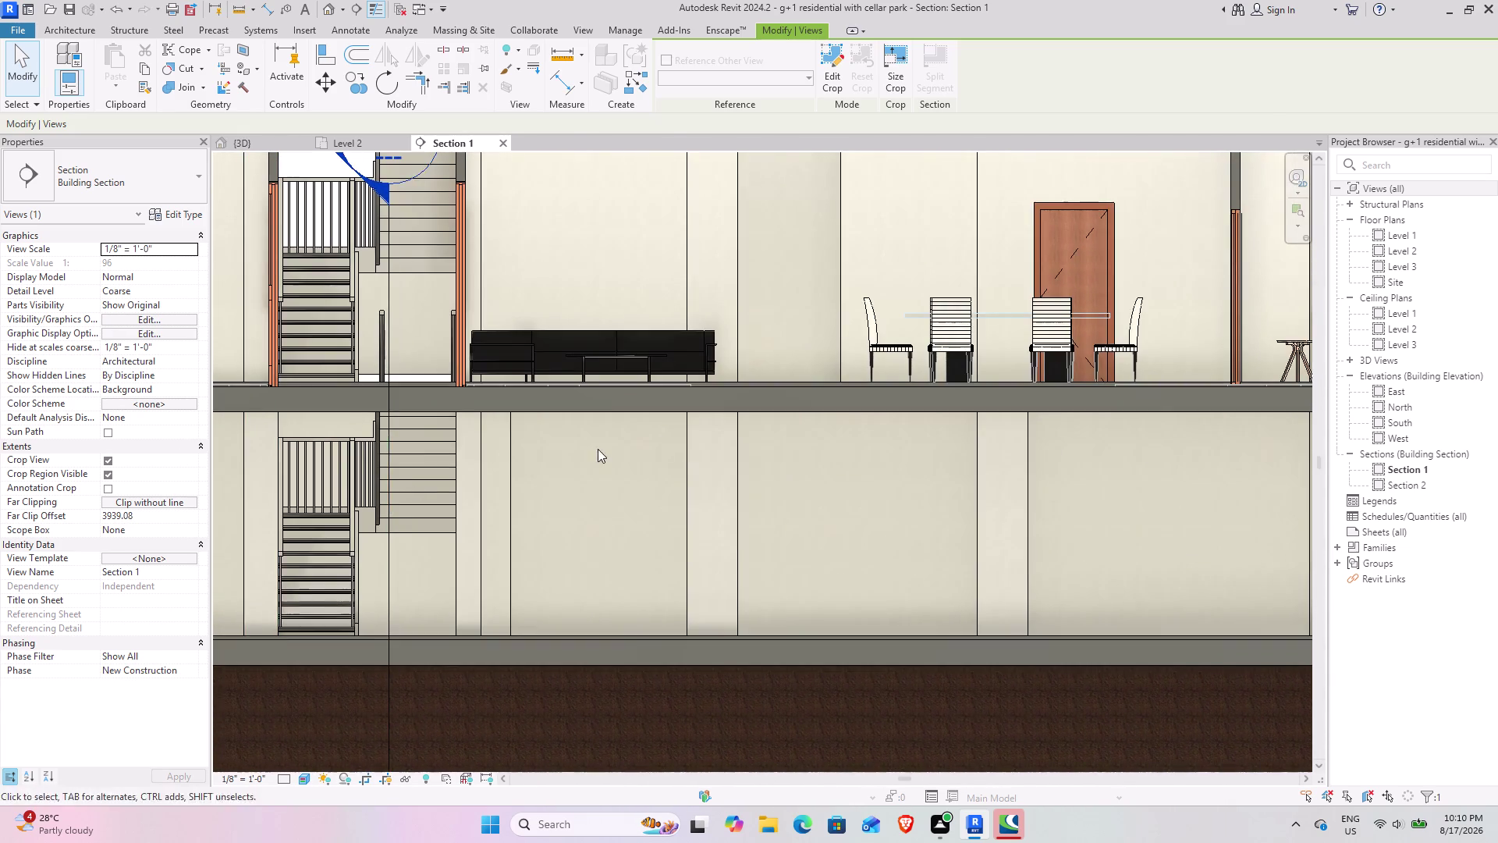
middle_drag(750, 404, 418, 379)
middle_drag(1108, 448, 745, 448)
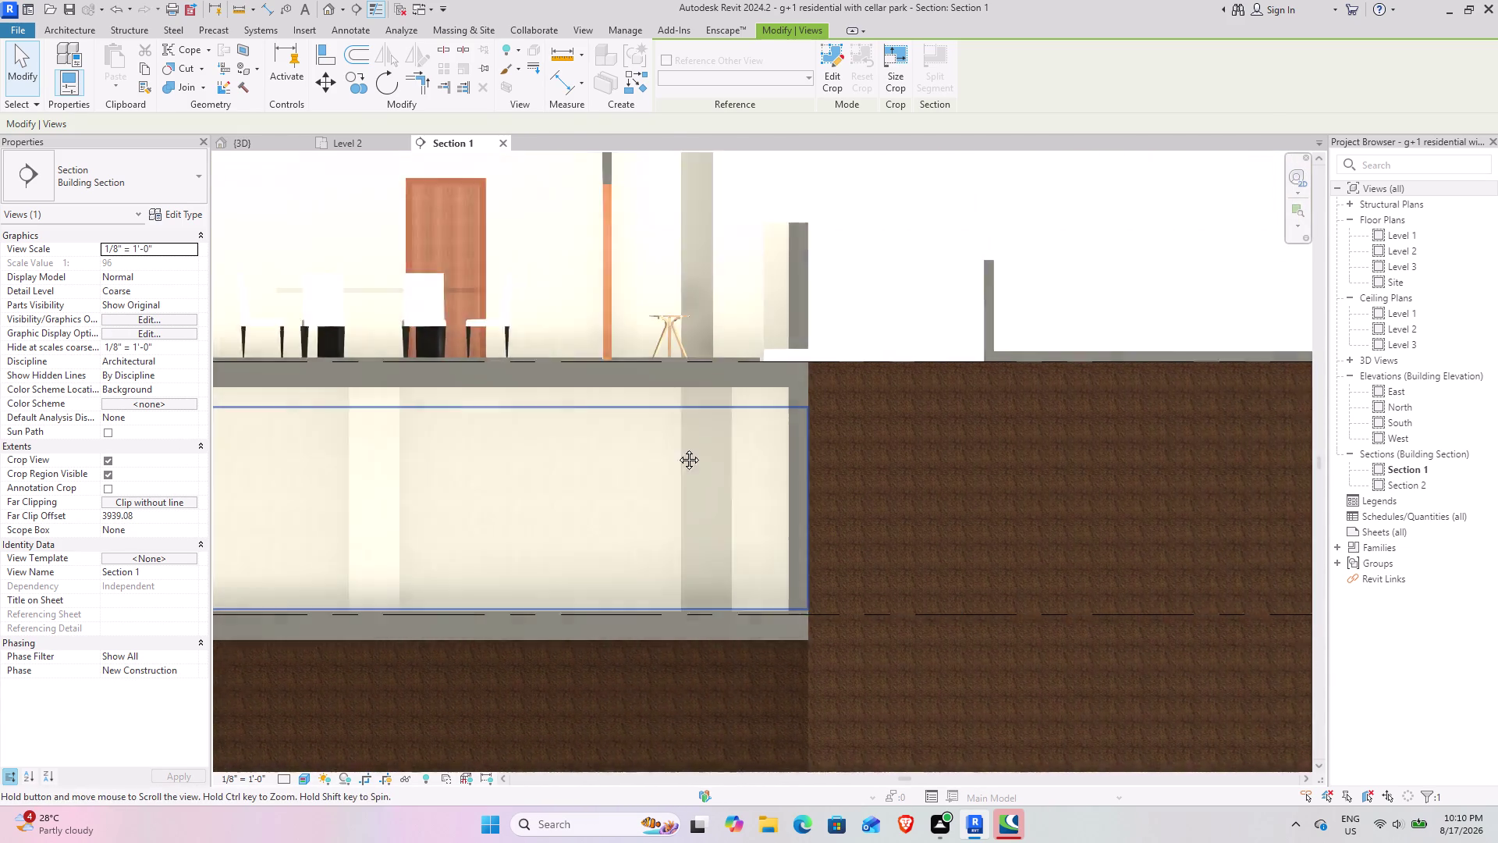
middle_drag(744, 448, 593, 448)
middle_drag(540, 574, 575, 497)
scroll(up, 3)
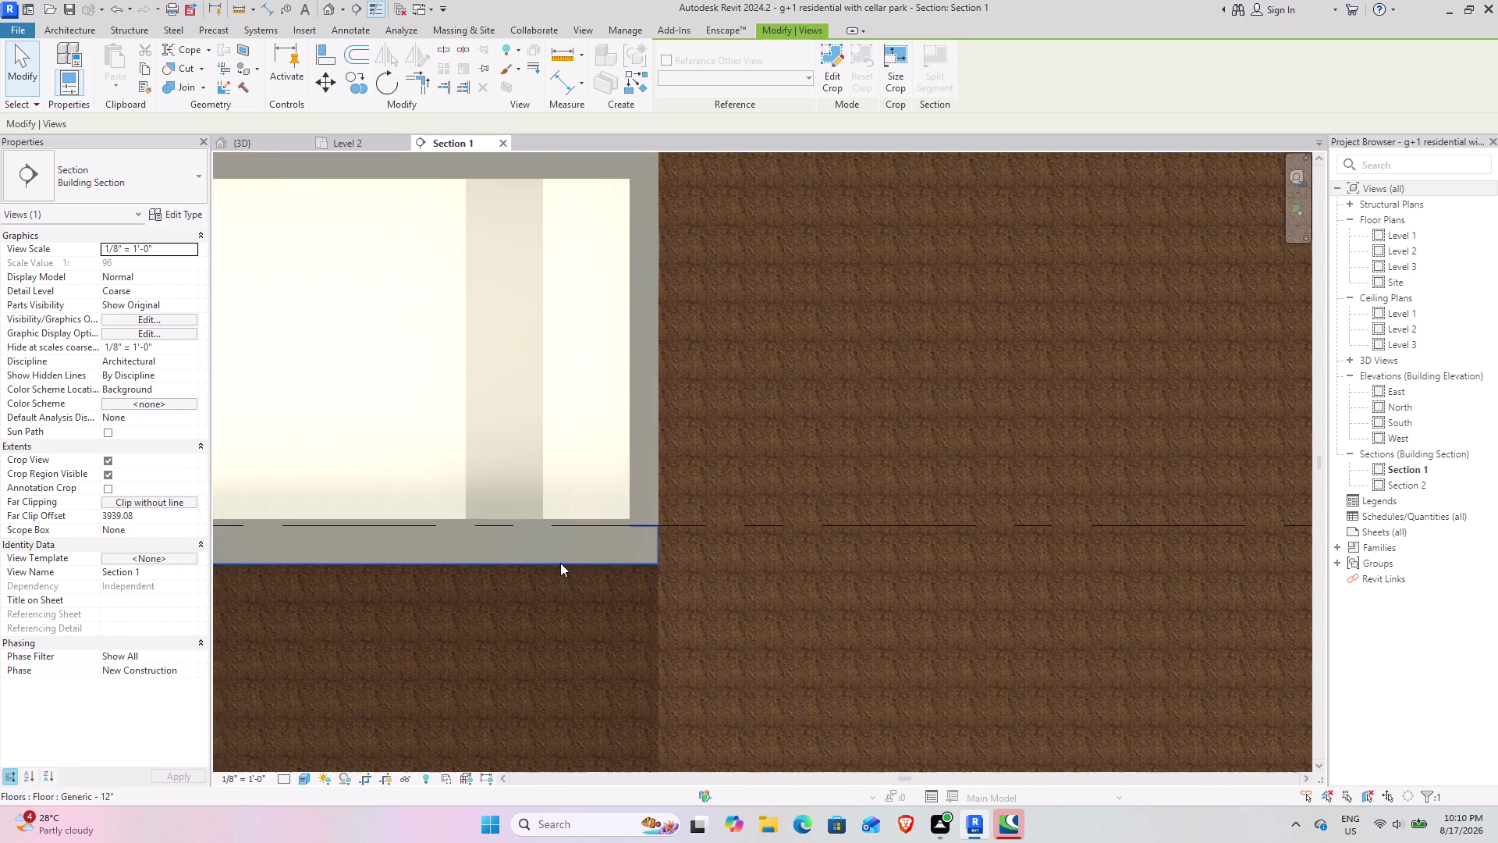
click(620, 557)
middle_drag(449, 491, 1042, 411)
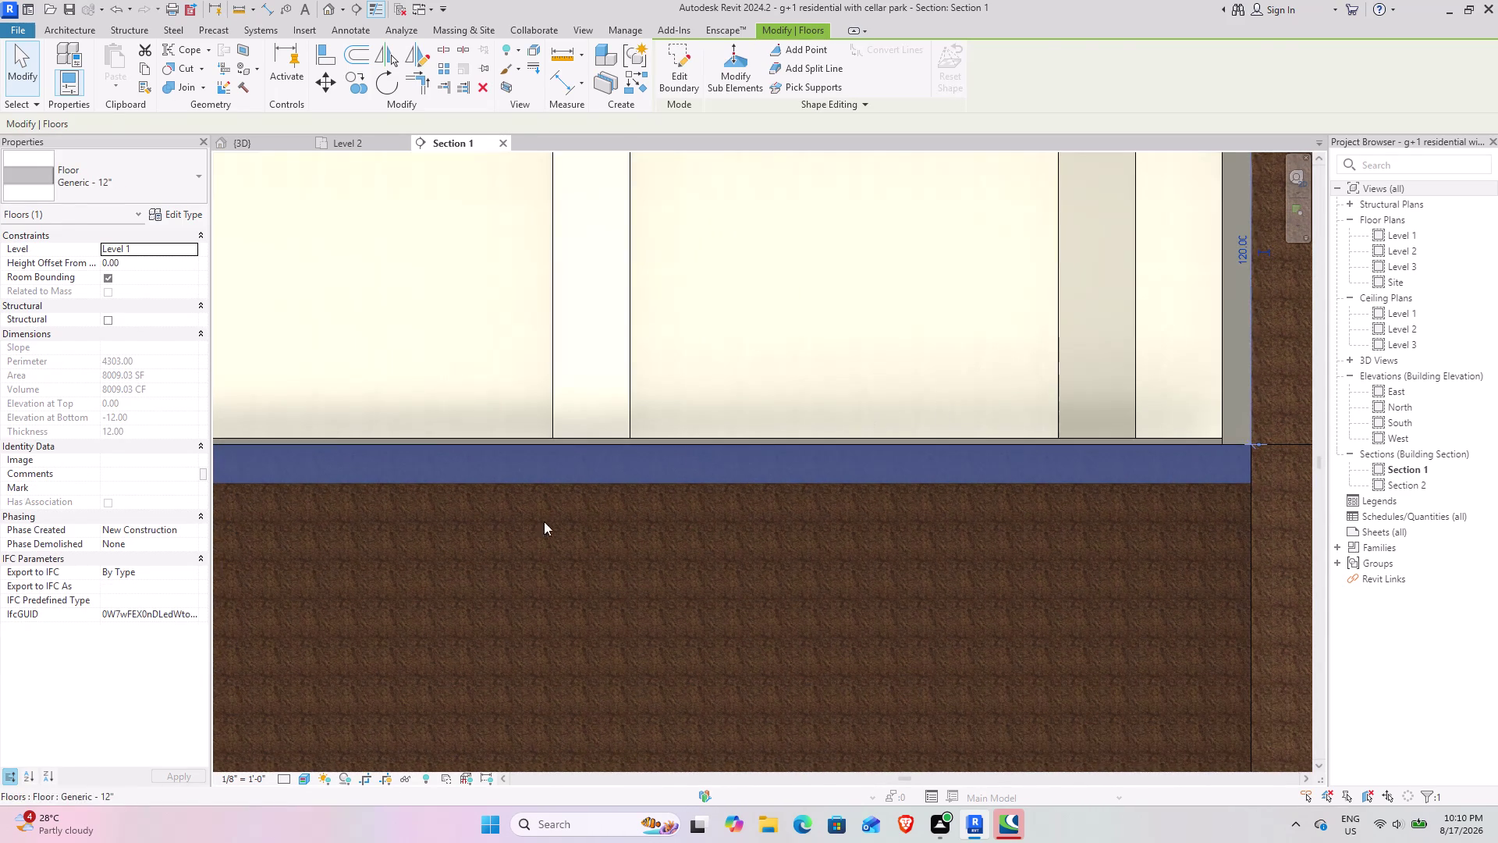
click(524, 548)
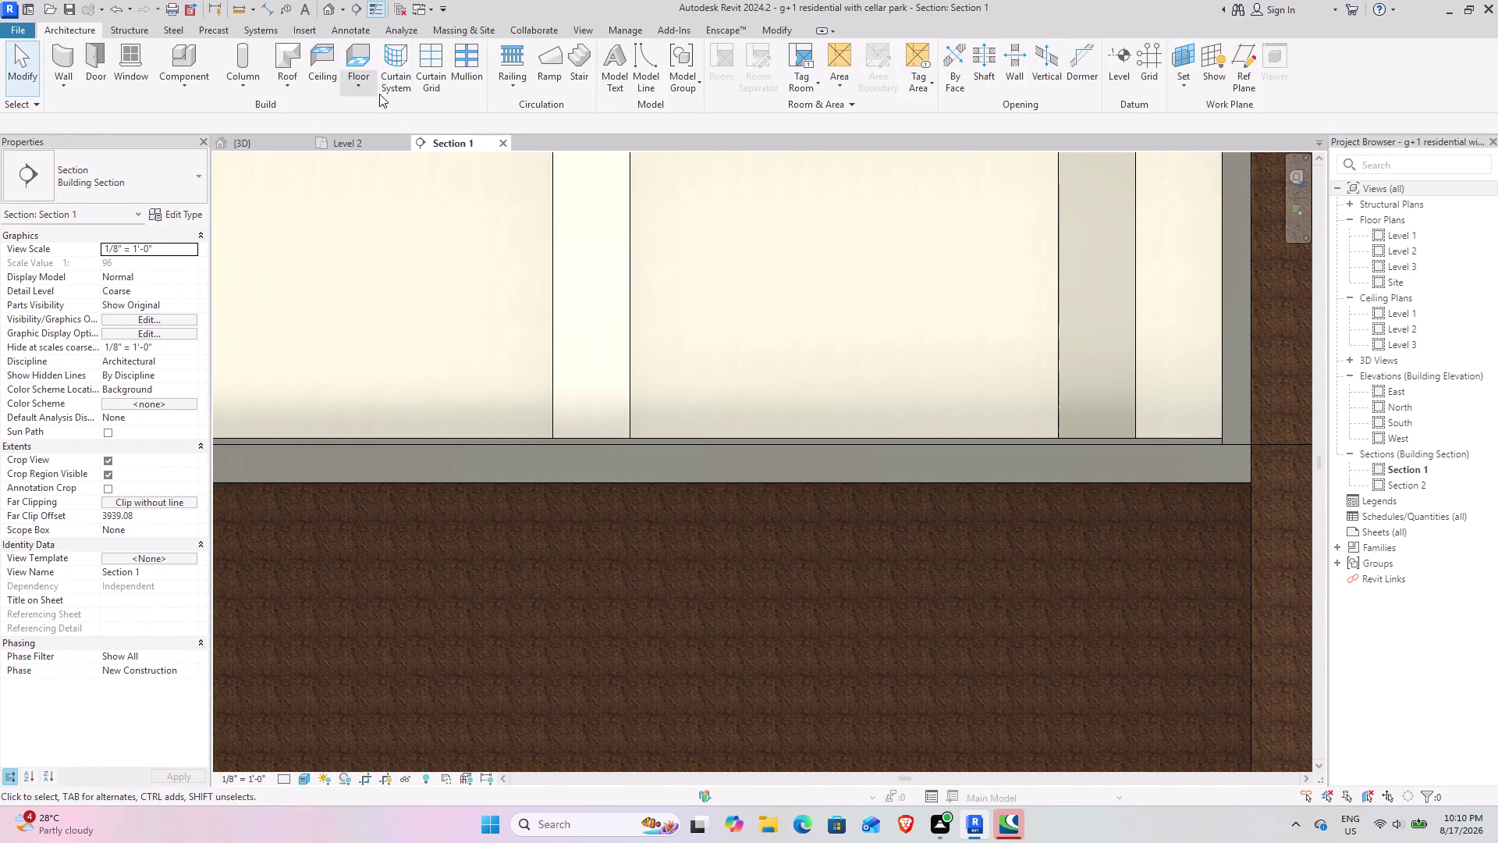
click(287, 86)
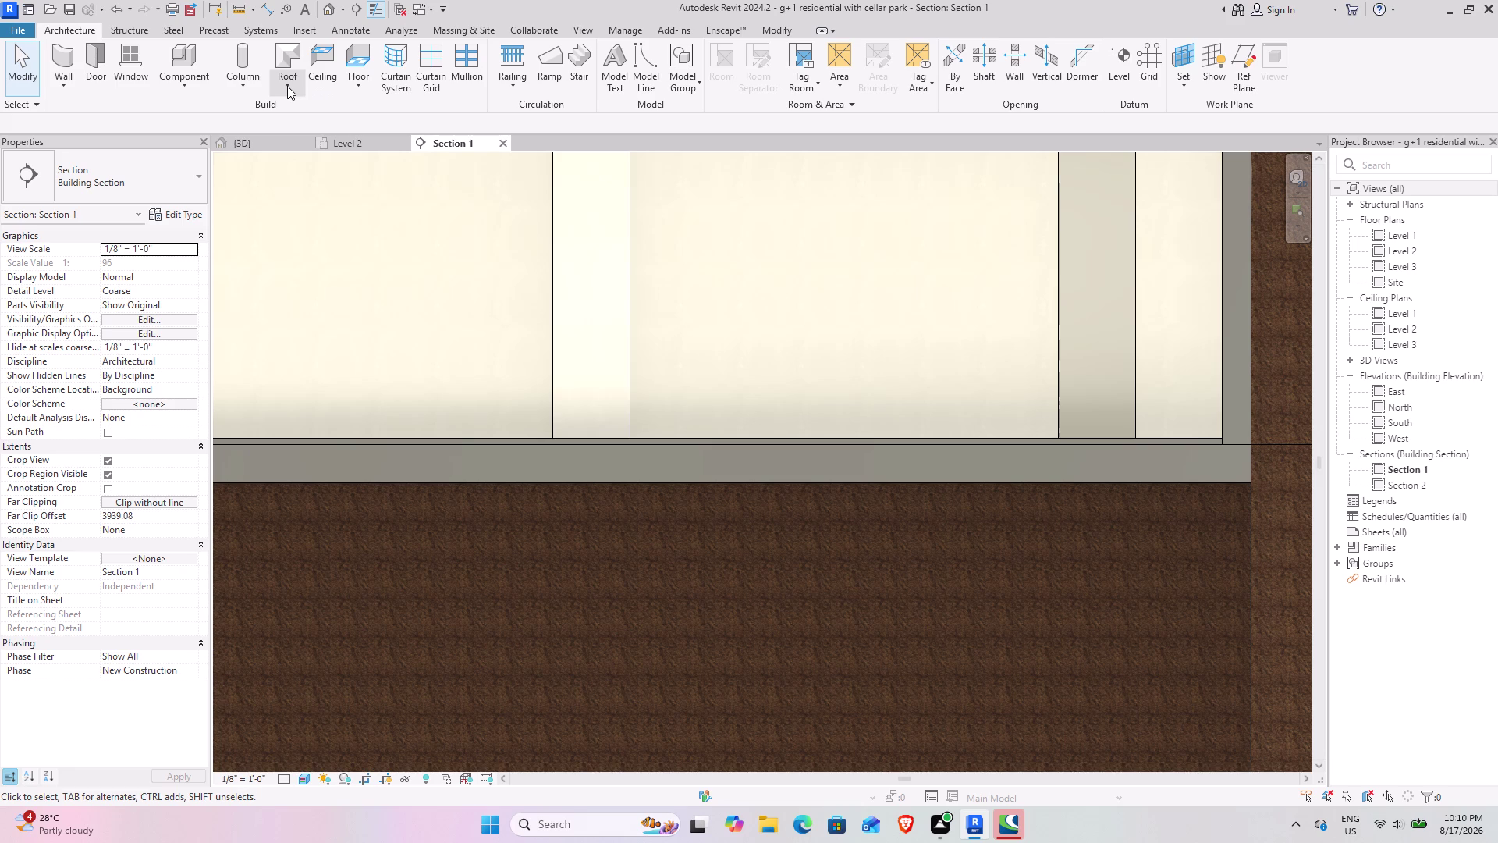
click(287, 86)
click(368, 85)
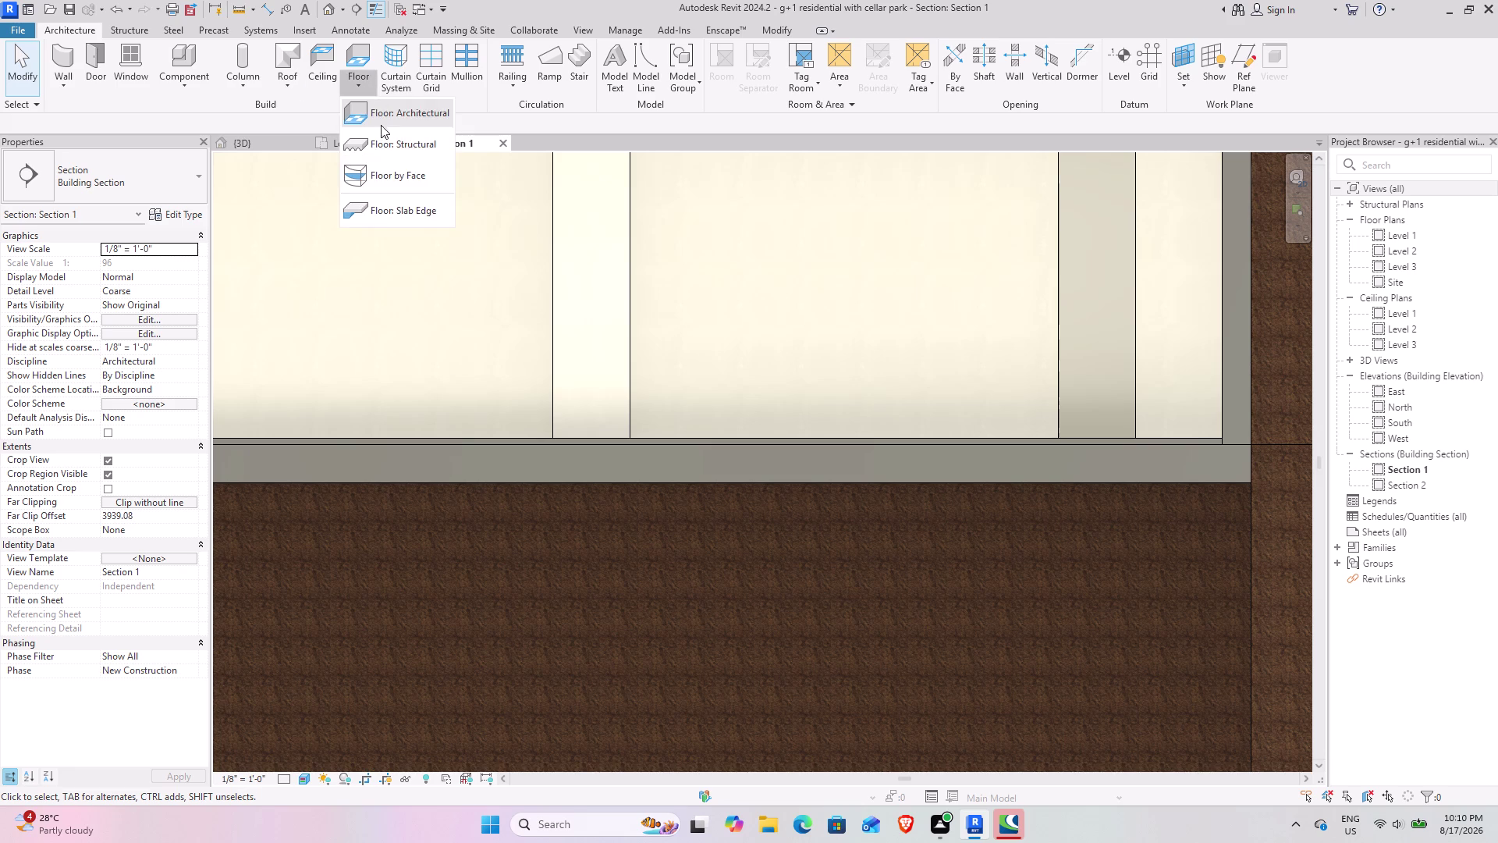
click(390, 210)
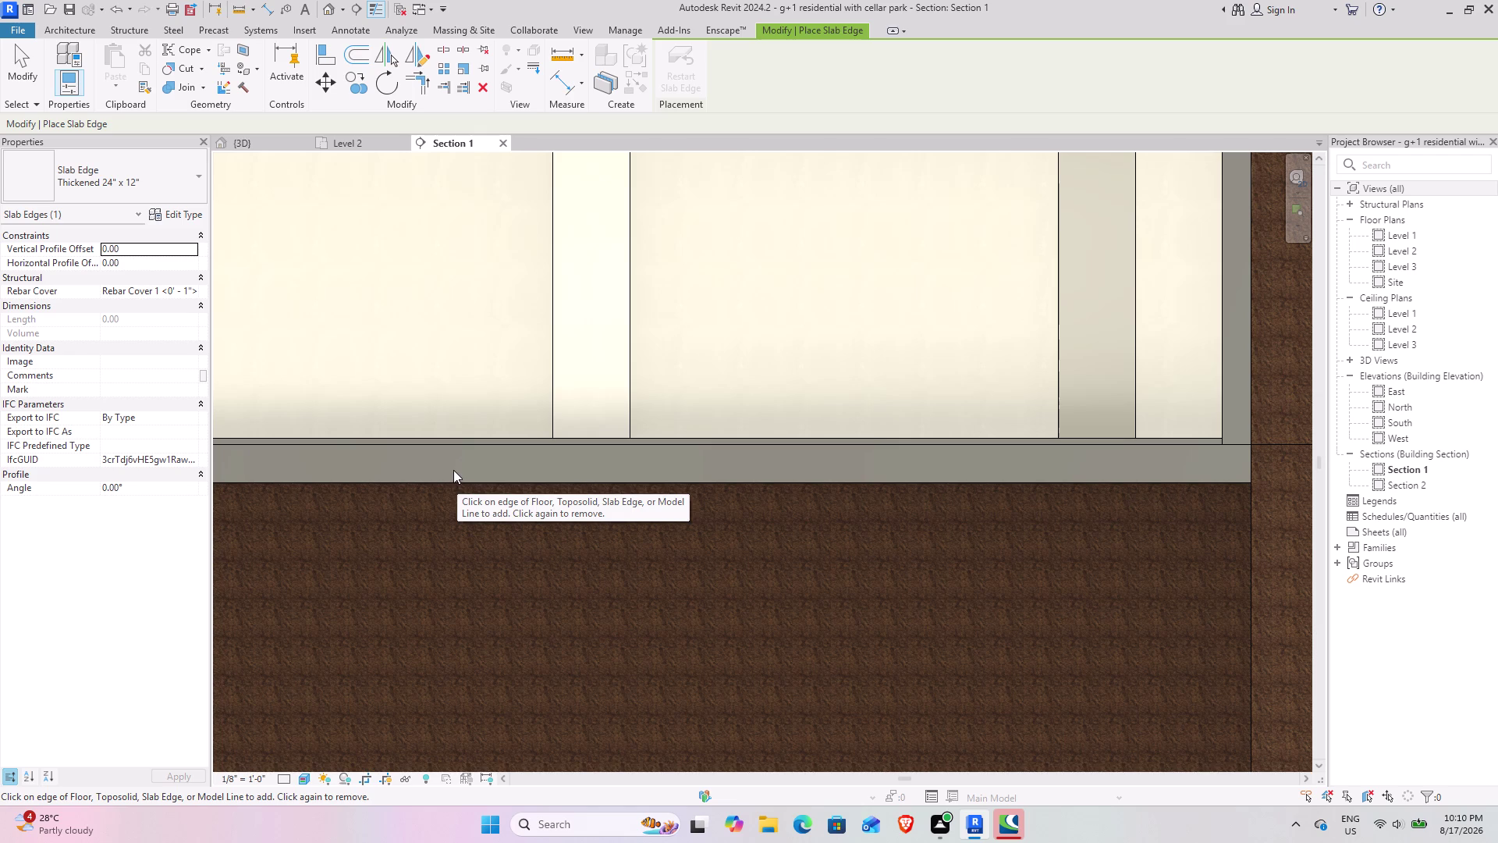
click(449, 479)
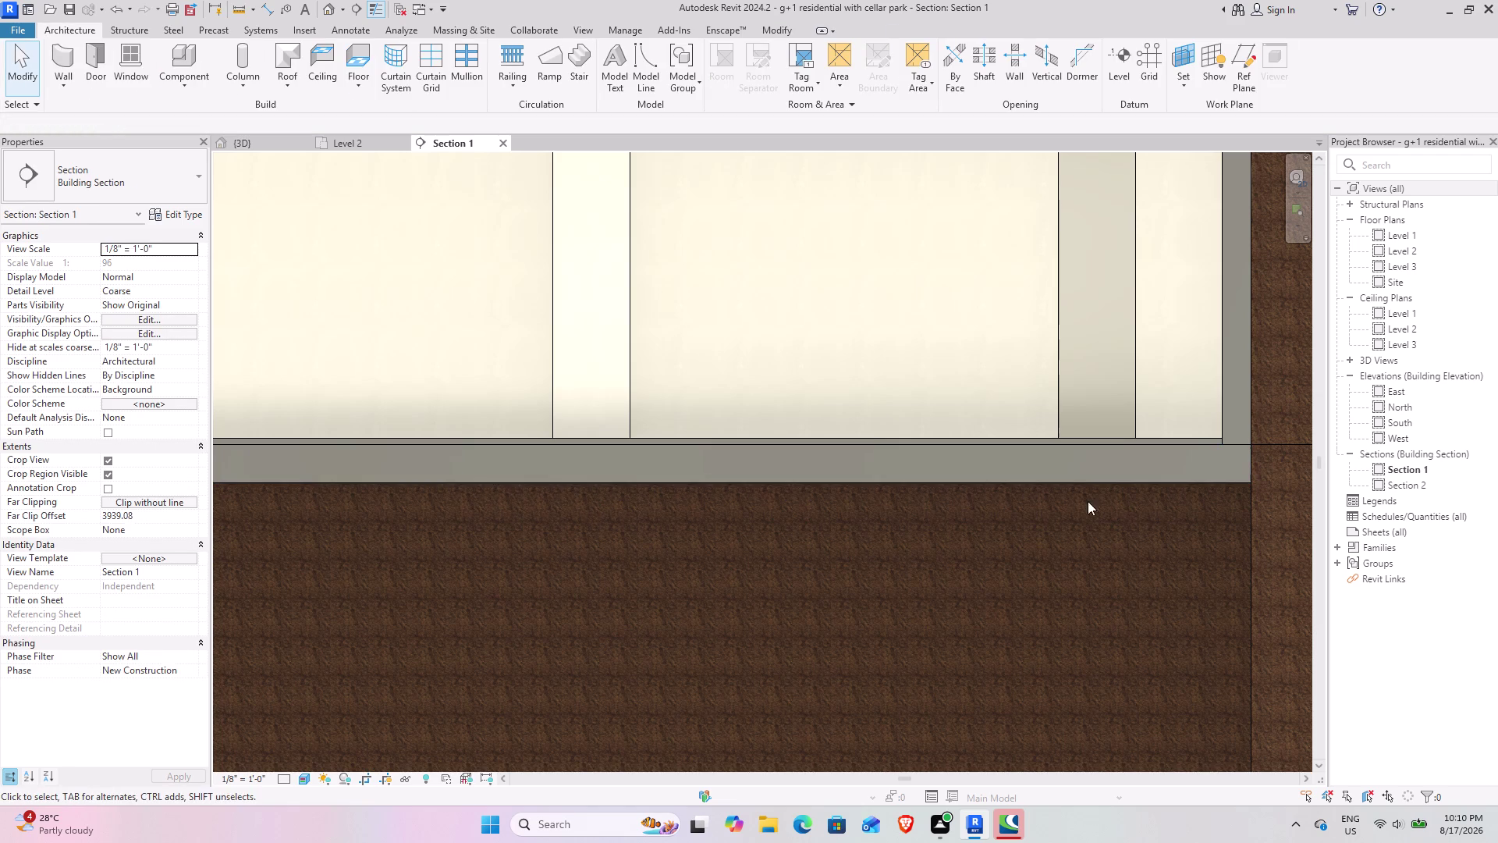
click(1238, 487)
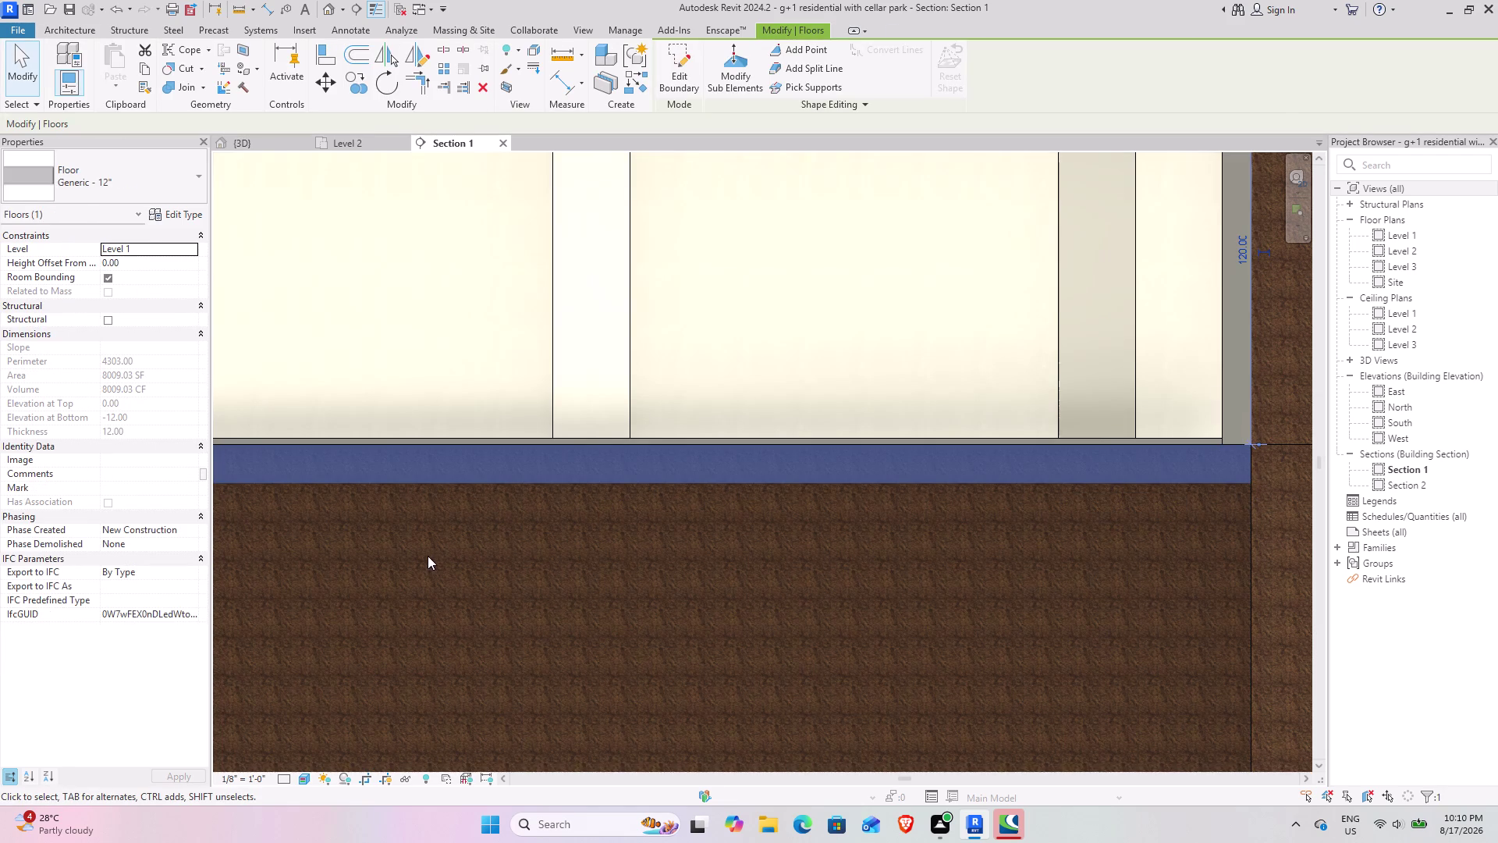
scroll(down, 3)
middle_drag(416, 554, 829, 470)
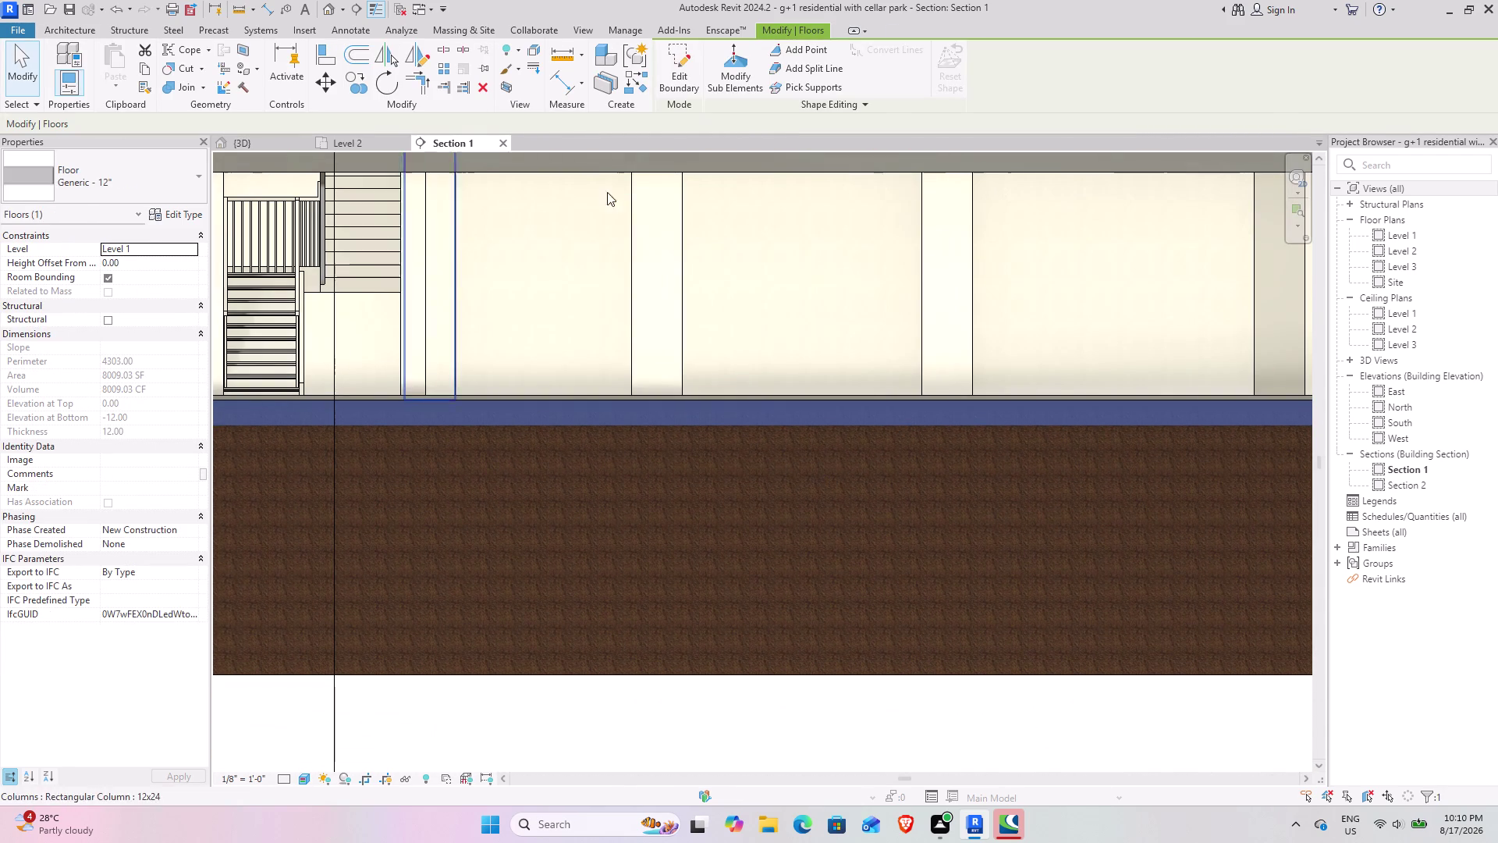
click(443, 527)
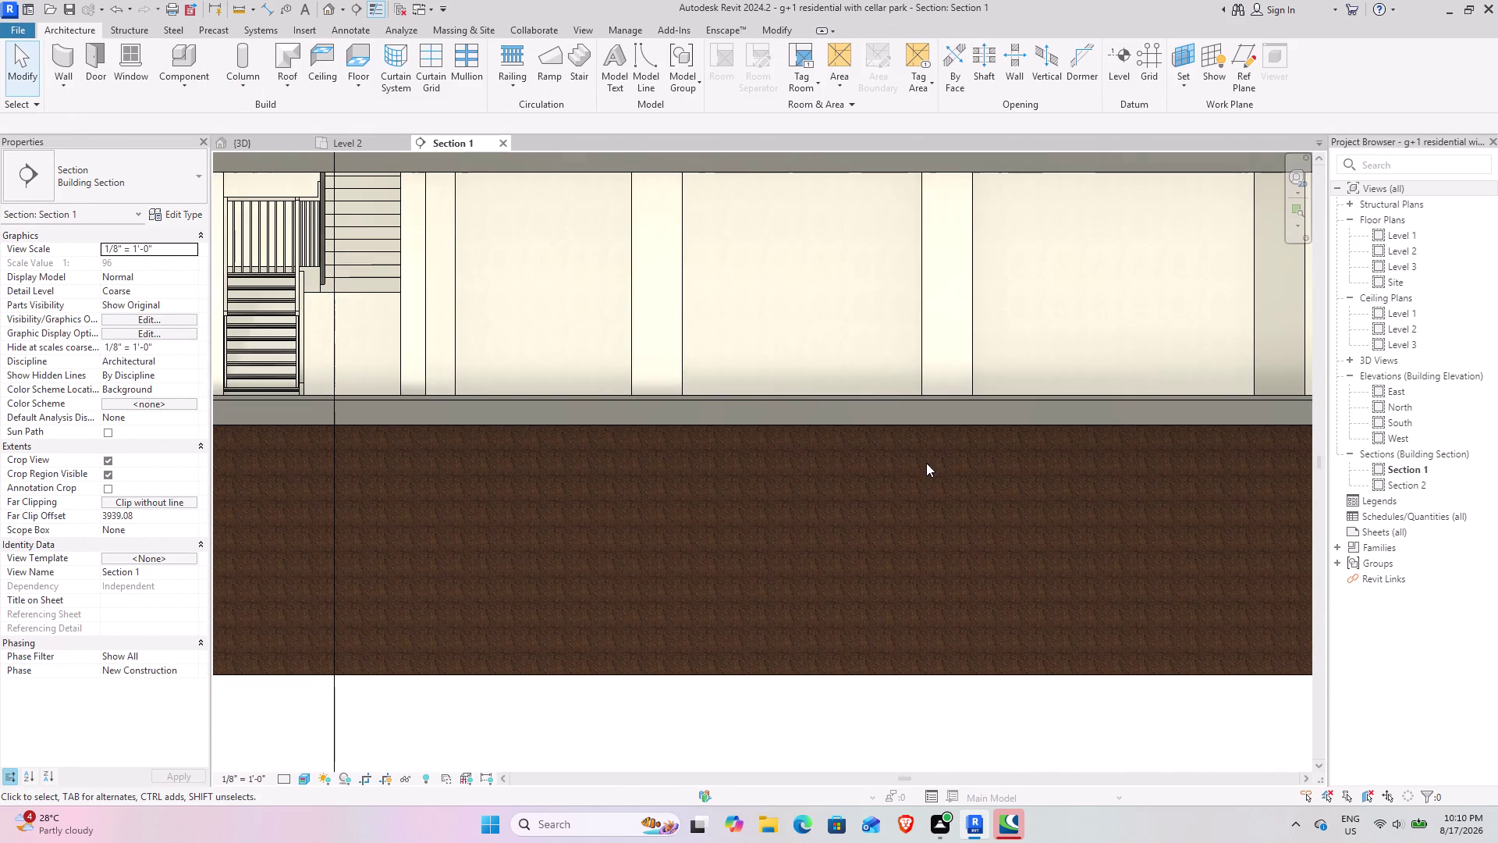
scroll(down, 3)
middle_drag(538, 453, 732, 479)
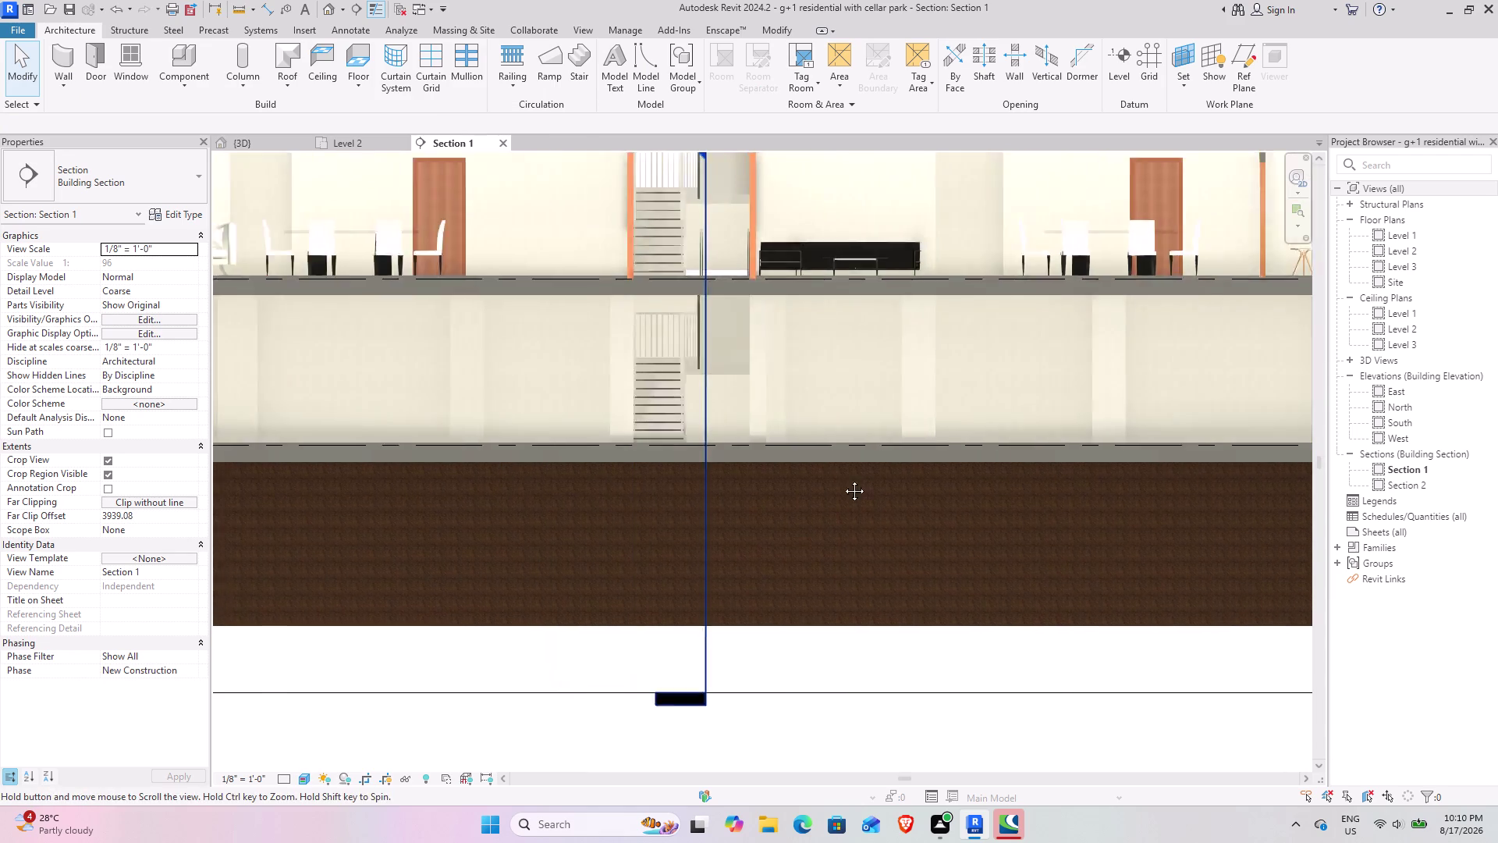
middle_drag(732, 479, 1120, 480)
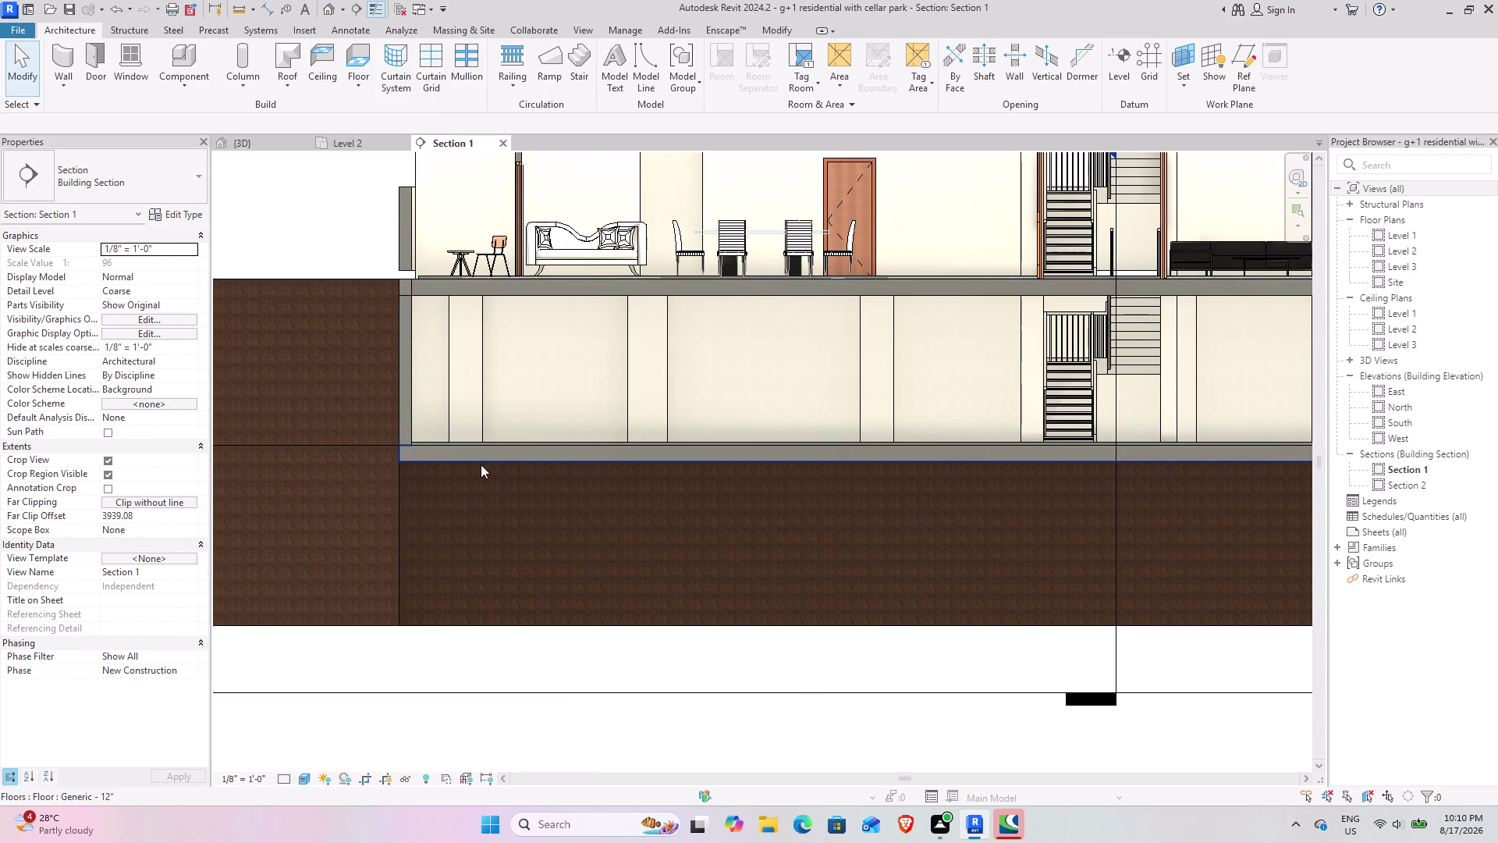
scroll(up, 3)
click(471, 471)
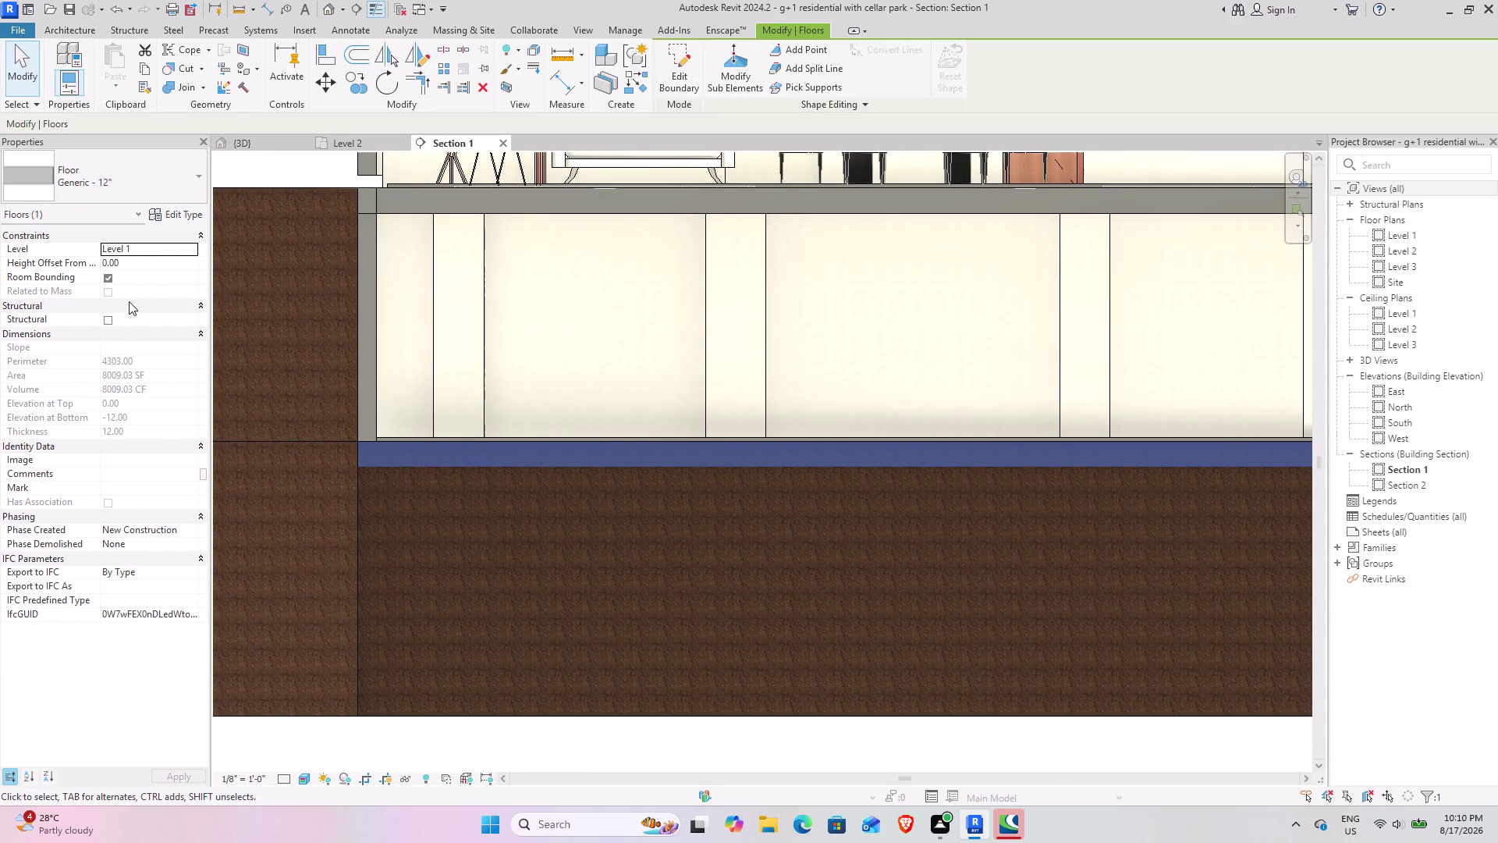
click(492, 534)
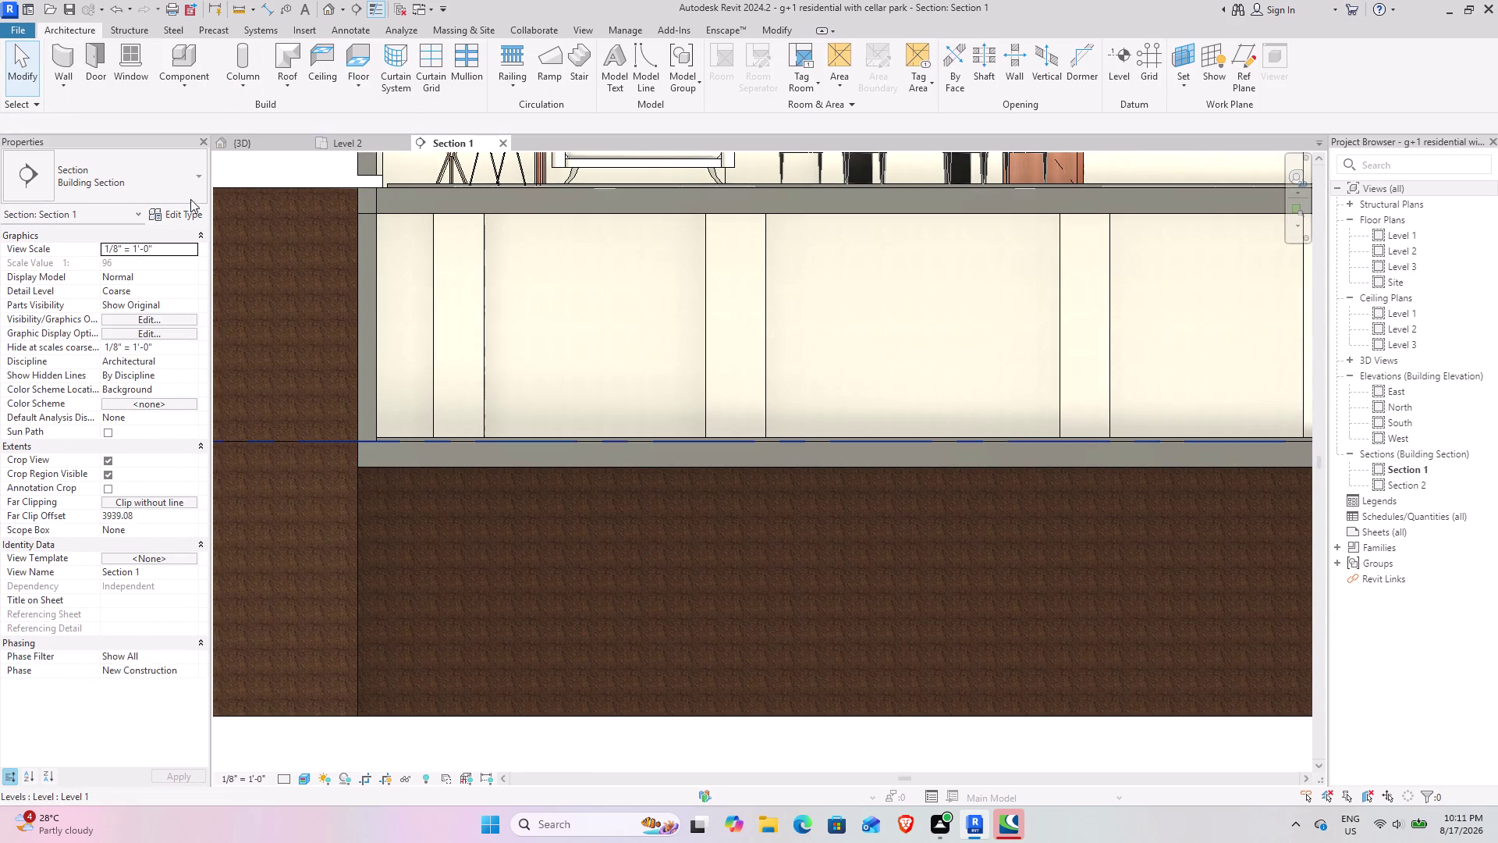
click(481, 474)
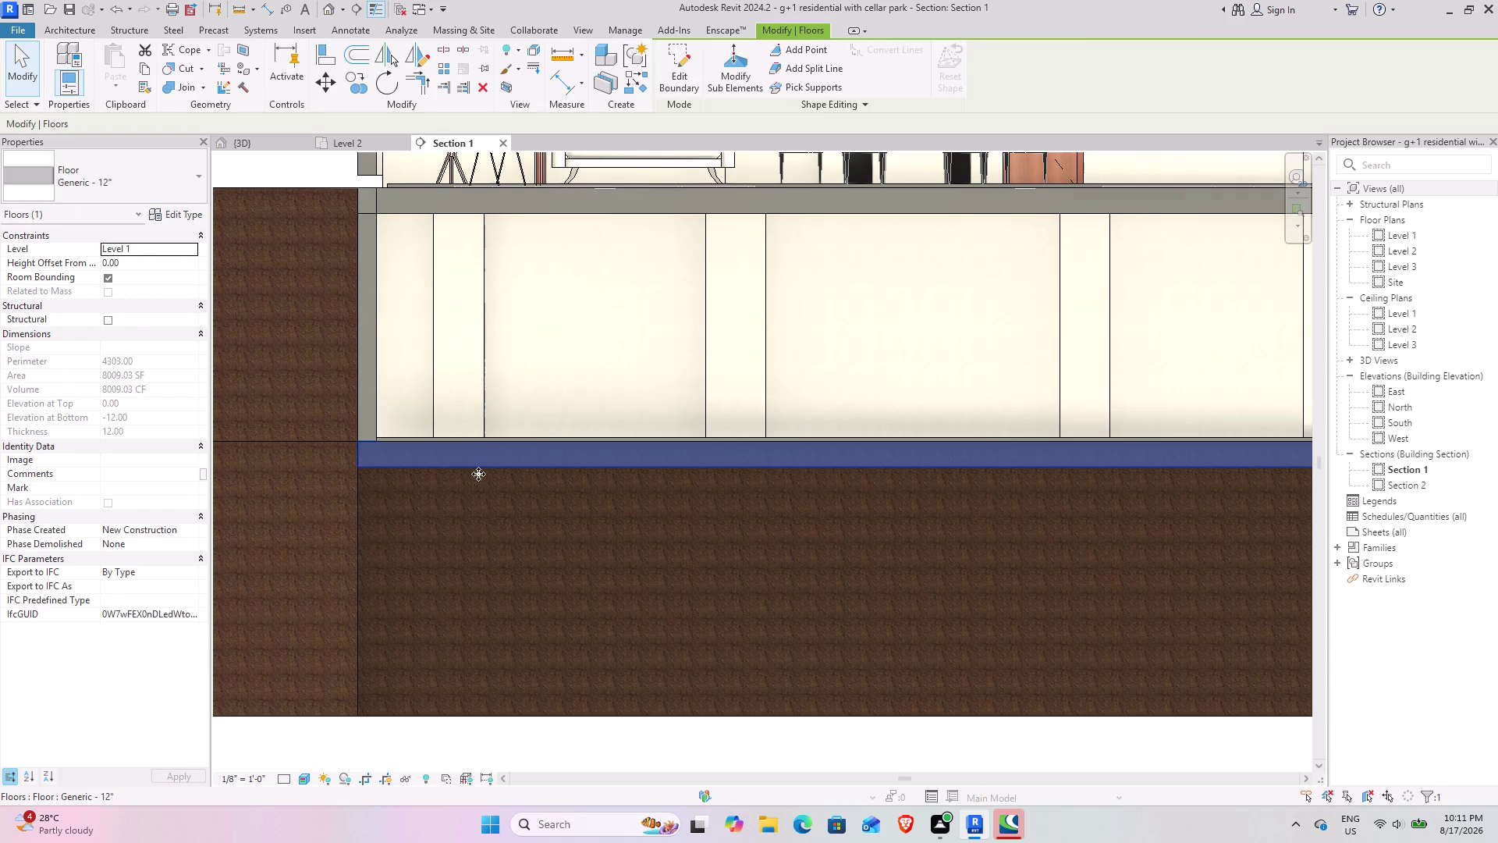
click(425, 505)
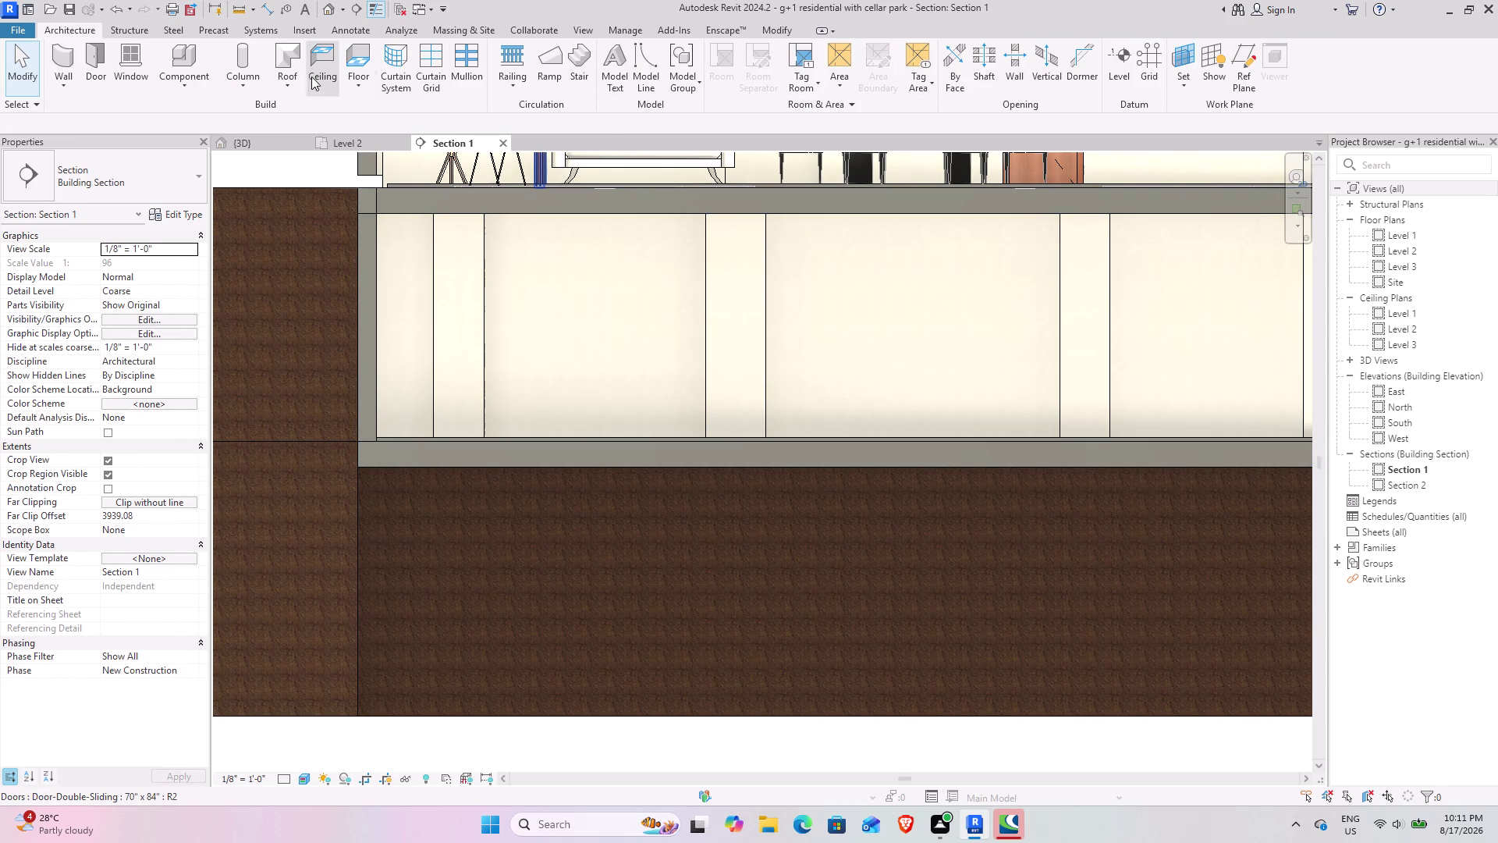
click(370, 91)
click(392, 217)
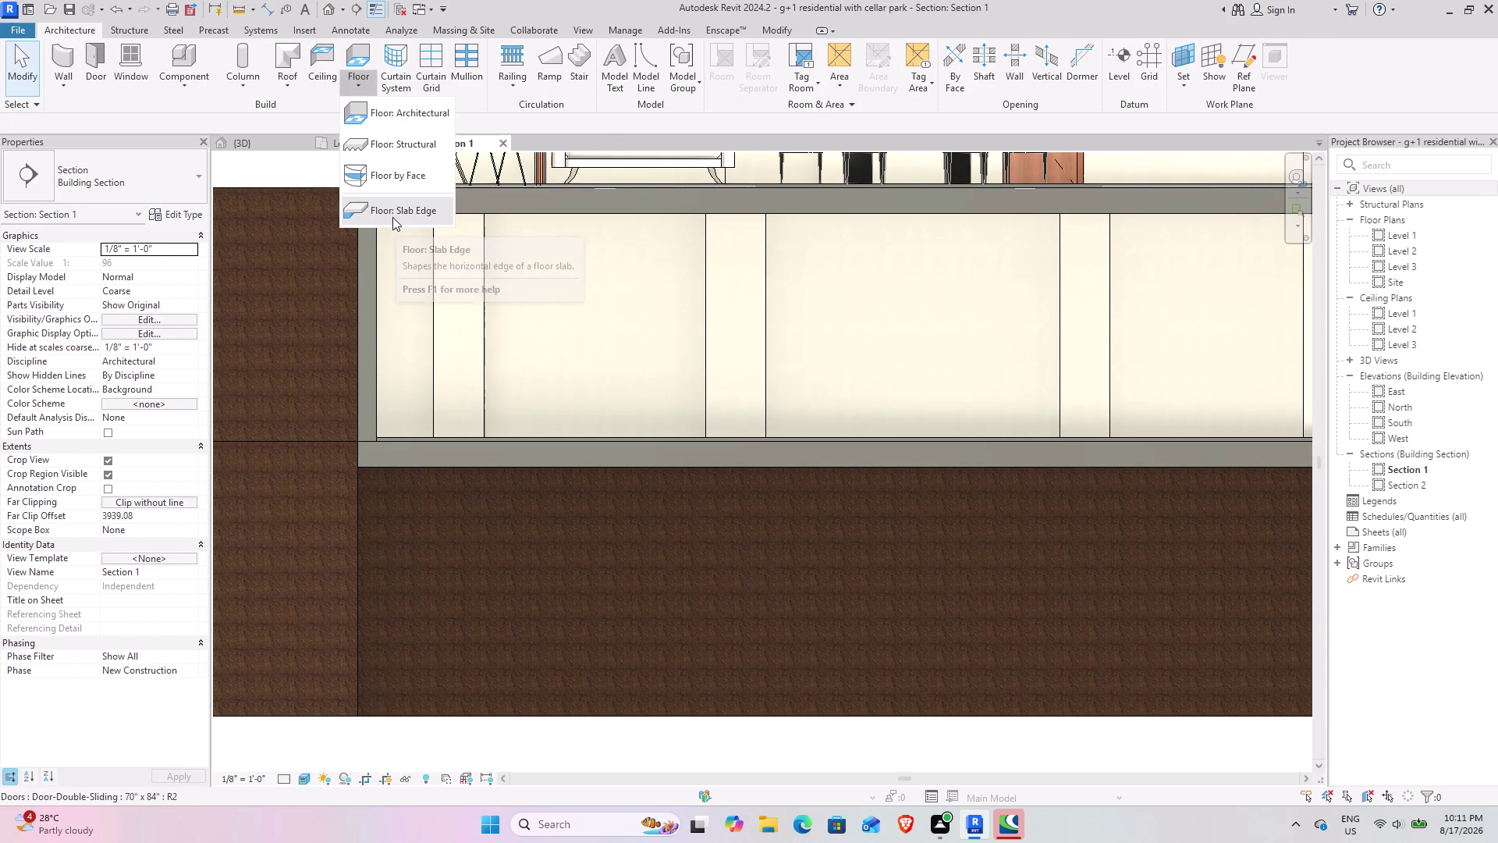
click(509, 451)
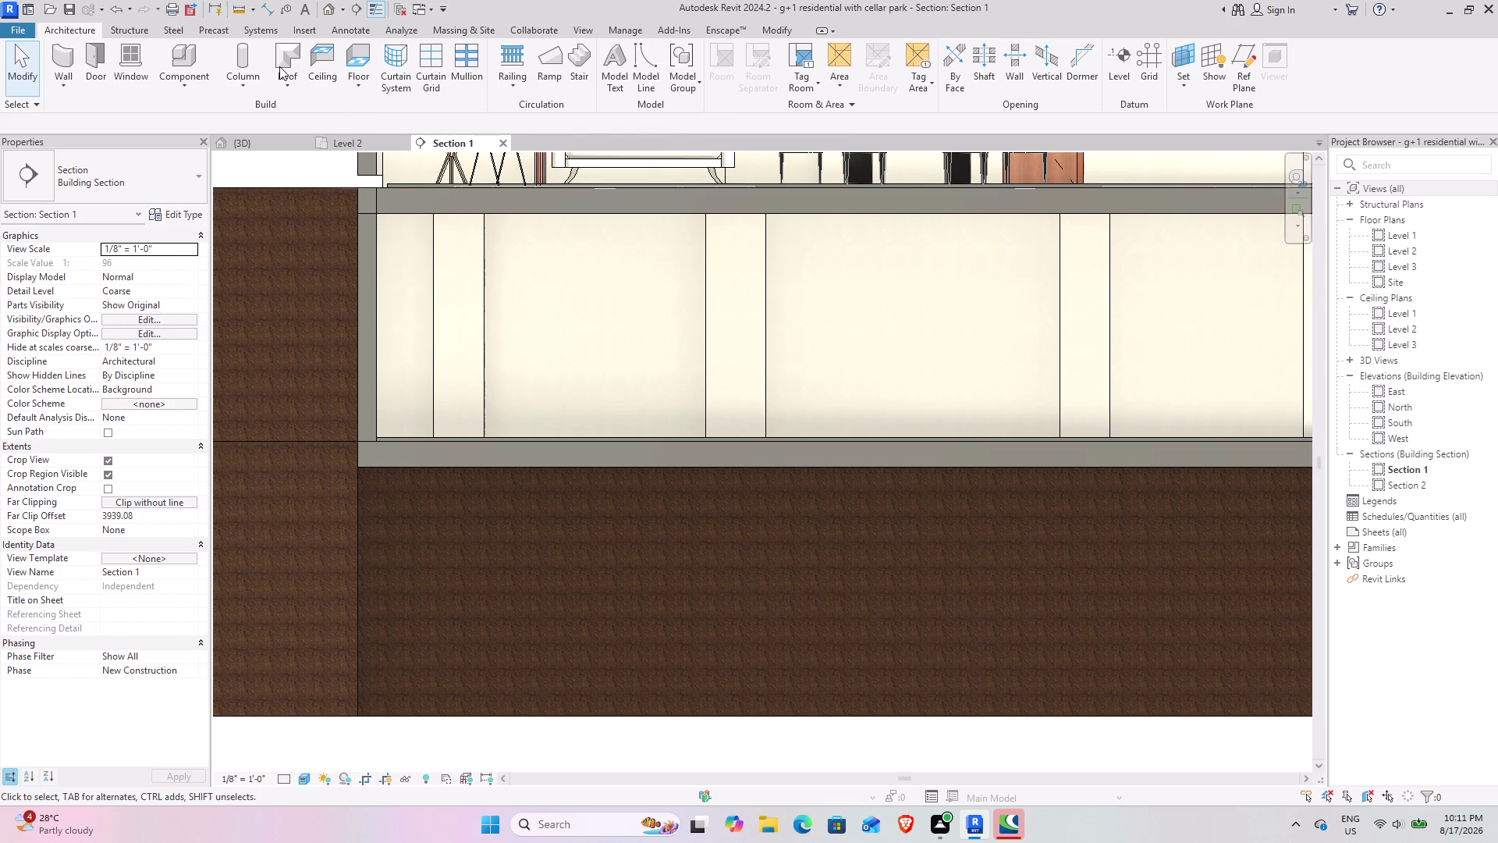
click(269, 142)
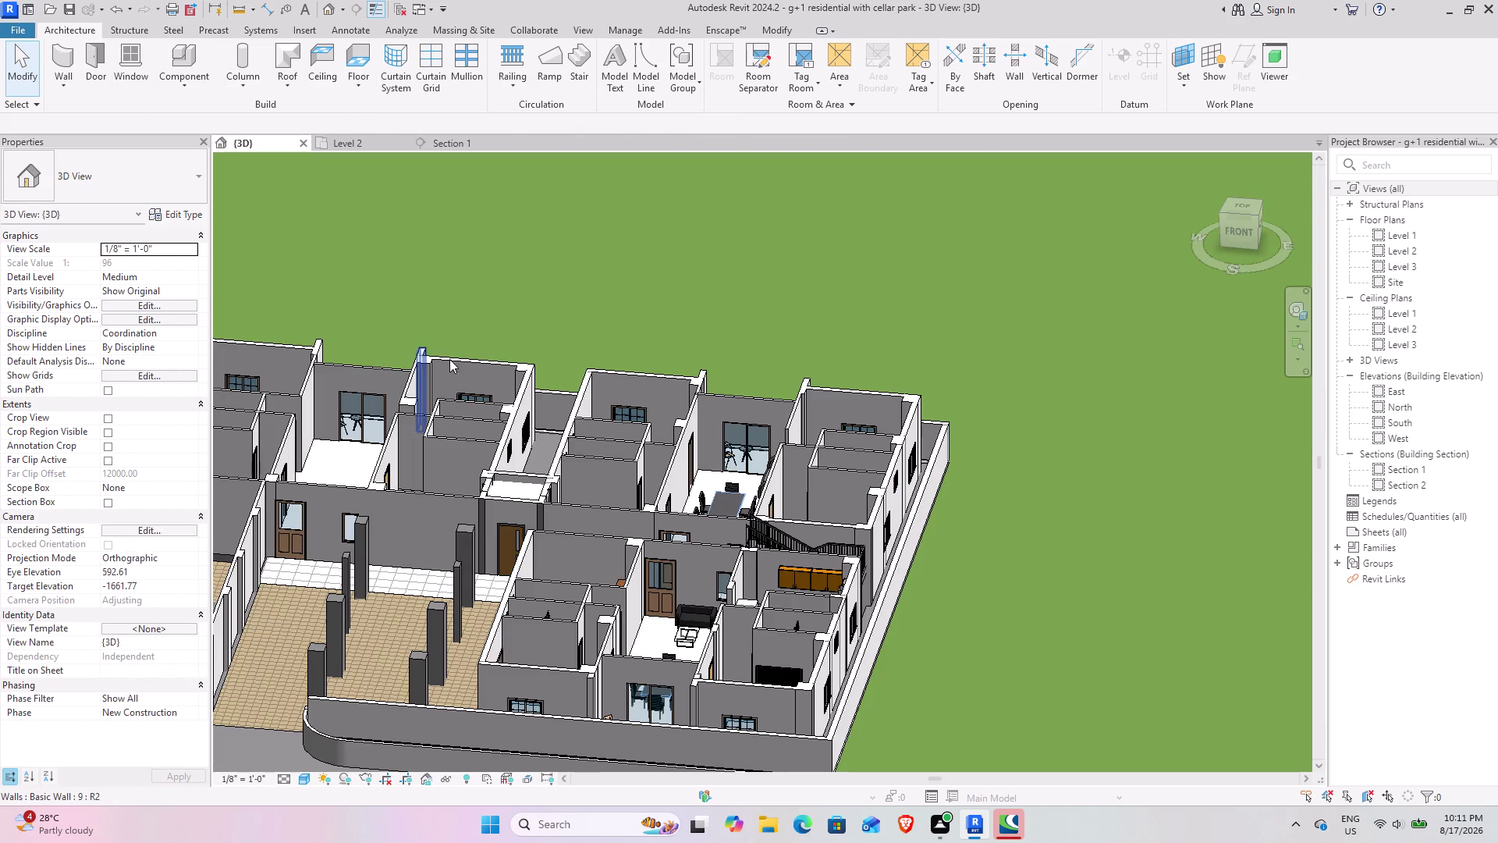
Temporarily hide the toposolid terrain in the 3D view with HH.
scroll(down, 3)
middle_drag(474, 352, 808, 188)
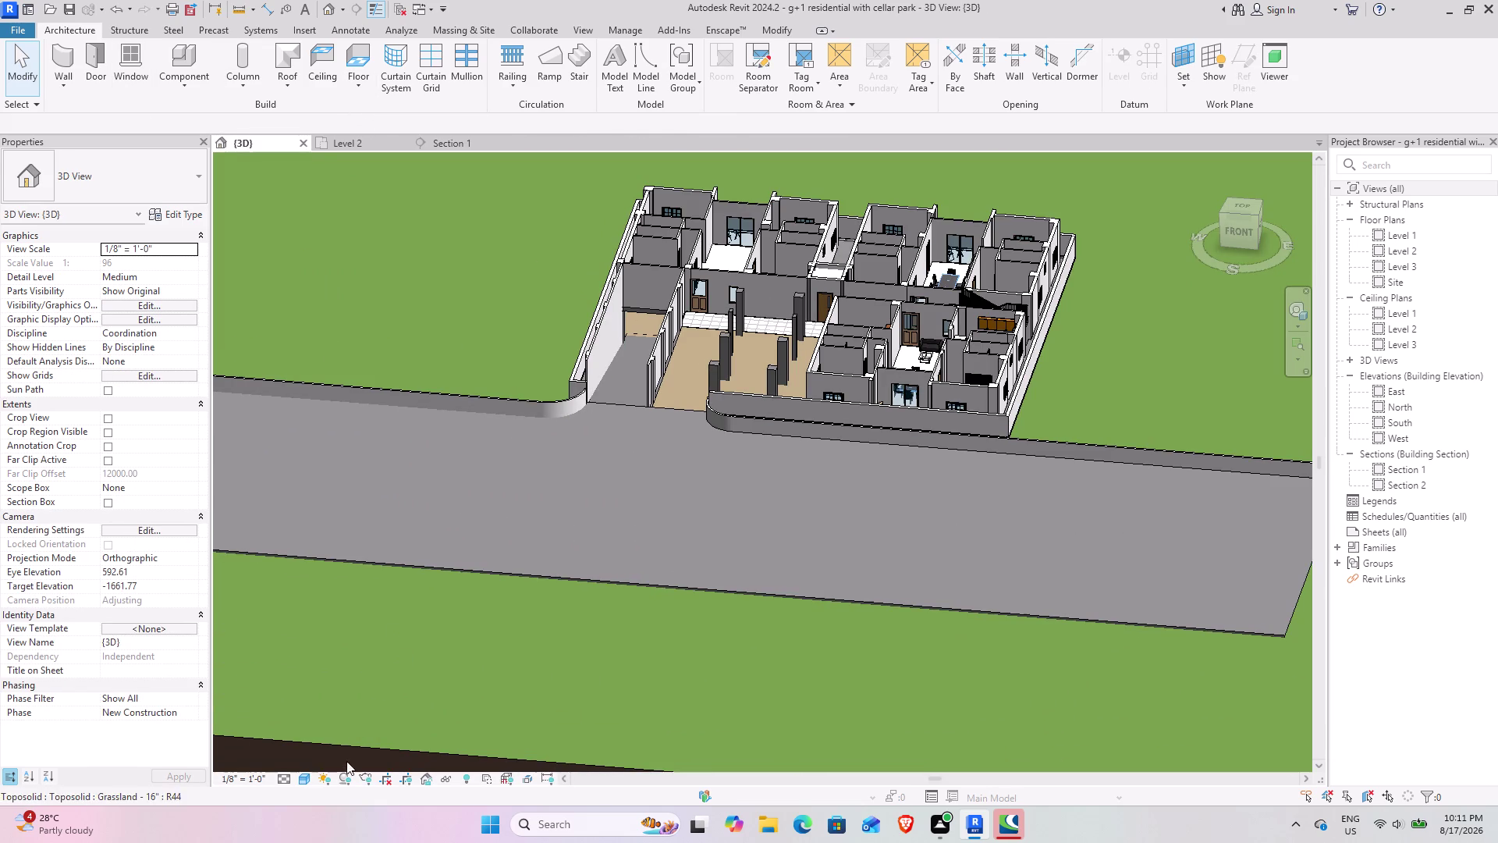
click(354, 743)
key(h)
key(h)
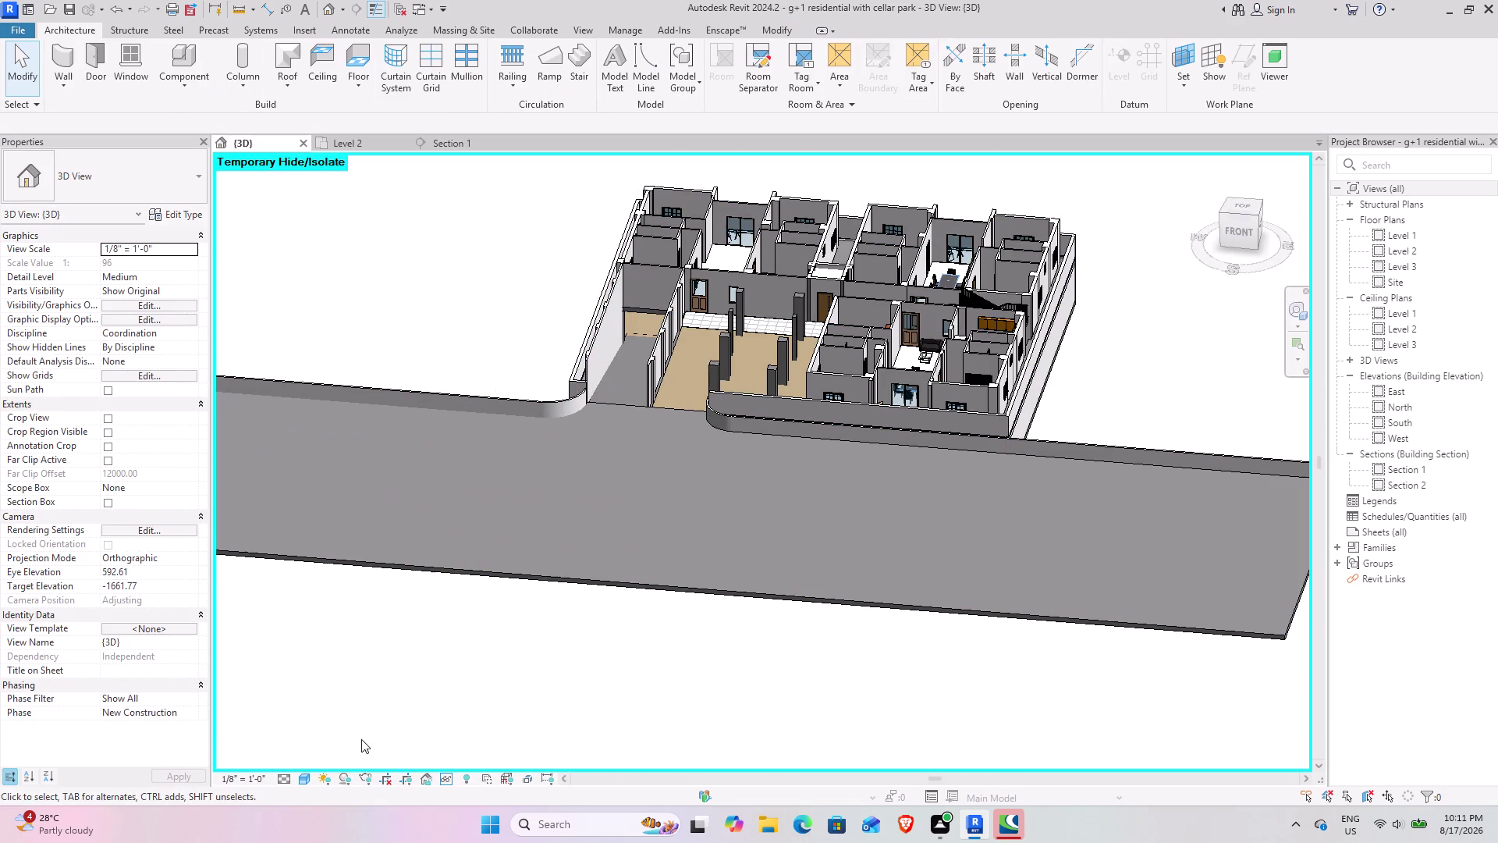
Orbit beneath the basement slab to inspect its underside and the elevator below.
middle_drag(572, 475, 927, 419)
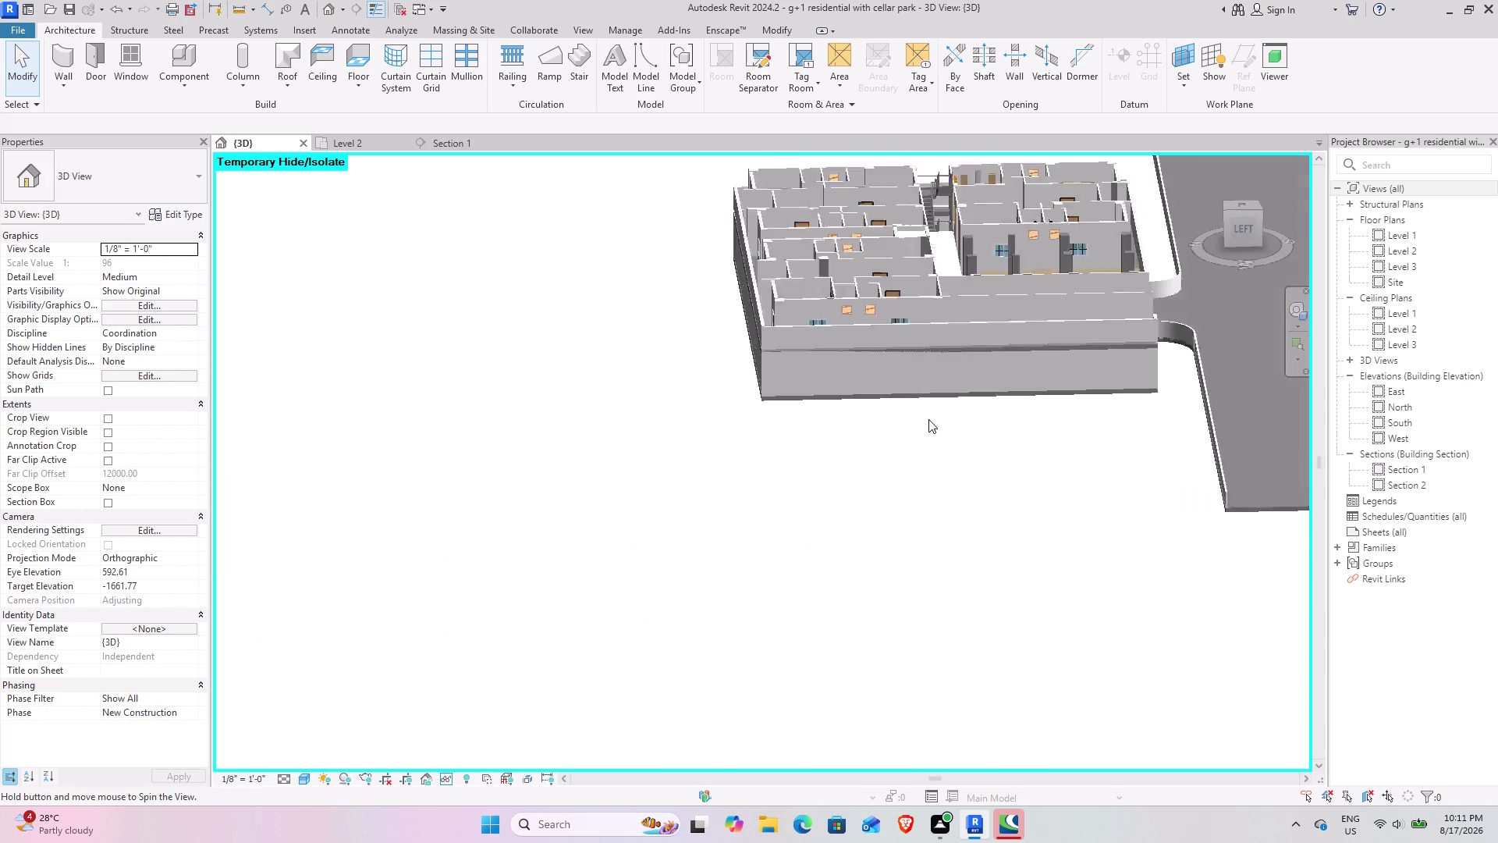
middle_drag(927, 419, 929, 419)
scroll(up, 3)
middle_drag(666, 460, 865, 296)
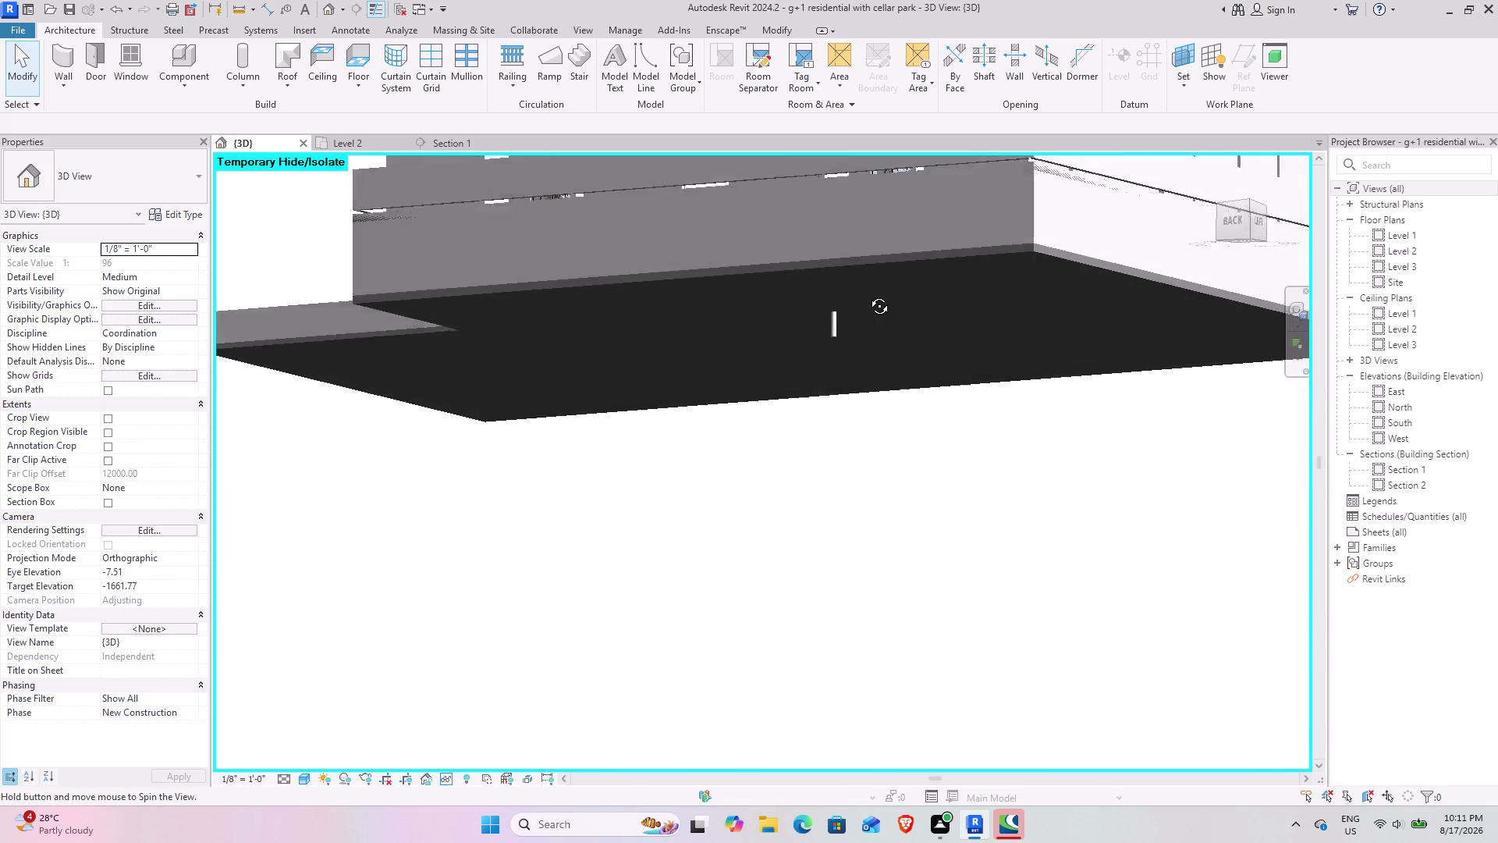
middle_drag(866, 296, 700, 242)
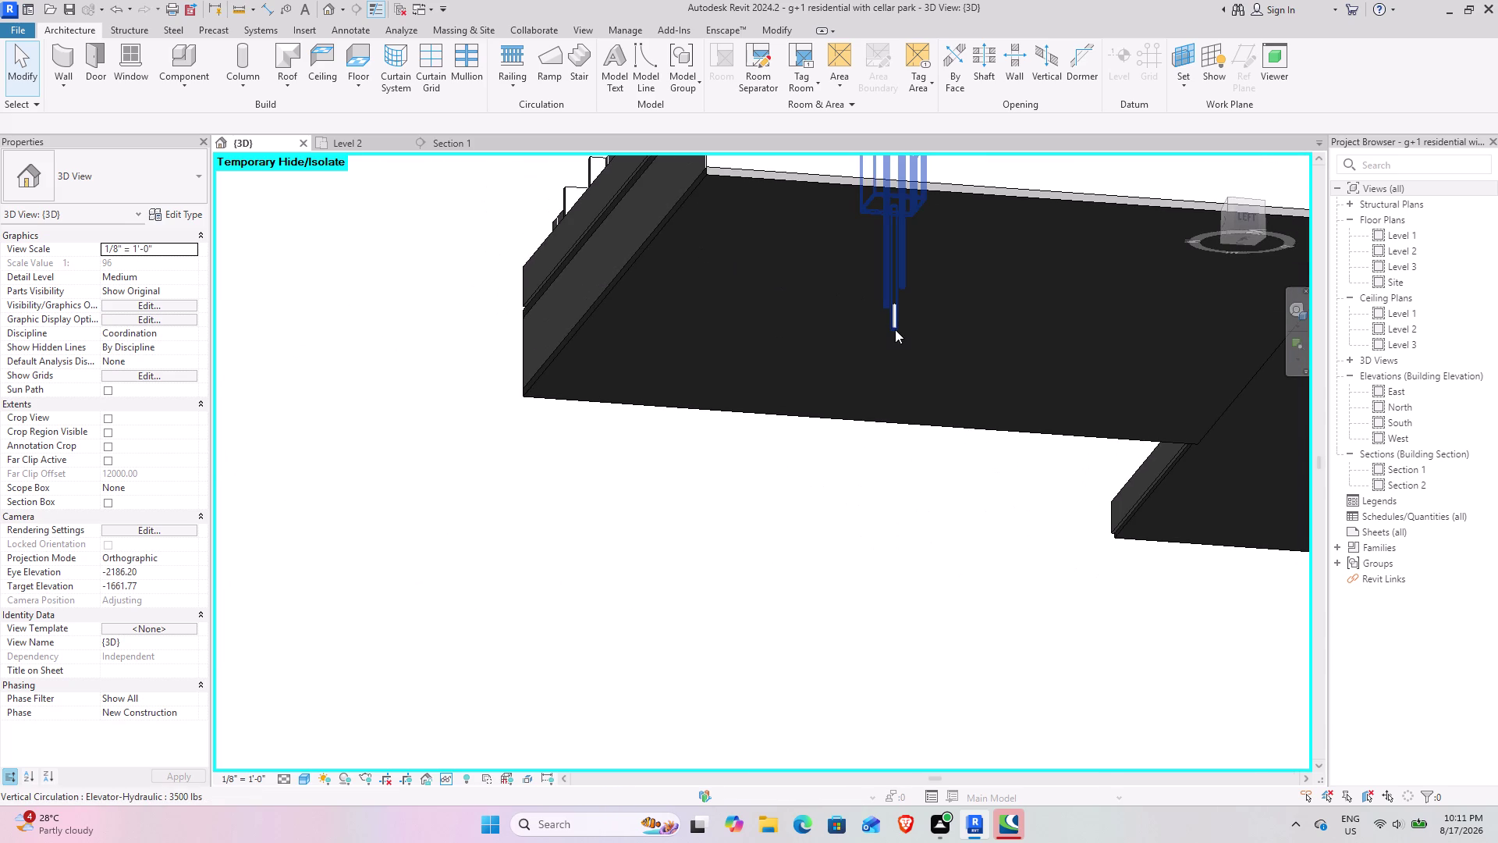
click(895, 330)
click(617, 533)
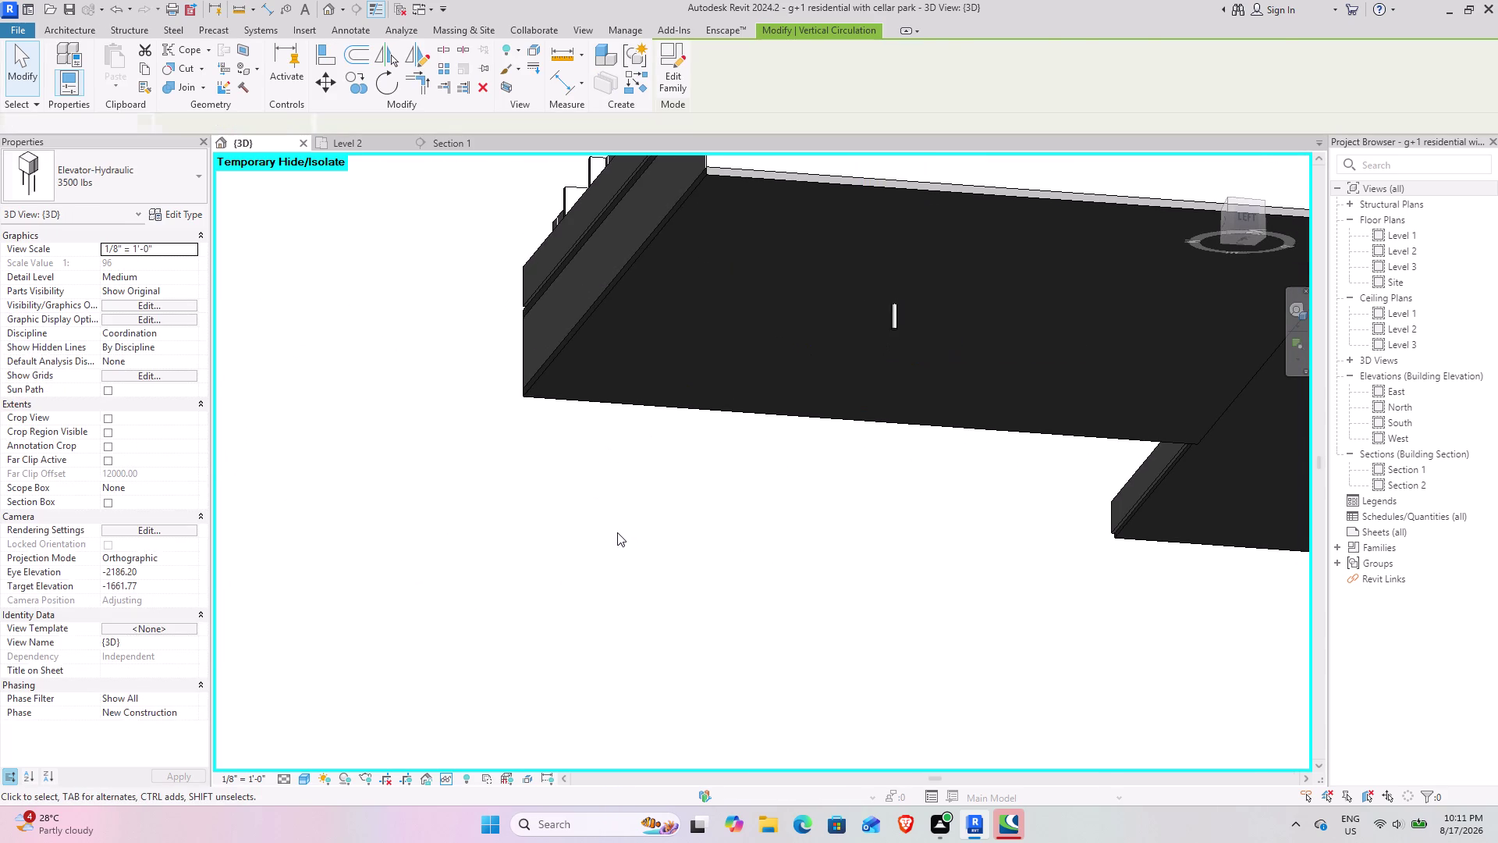
Orbit to the building's side, focus on the slab edge, and start placing a Thickened 24" x 12" slab edge.
middle_drag(666, 497, 740, 491)
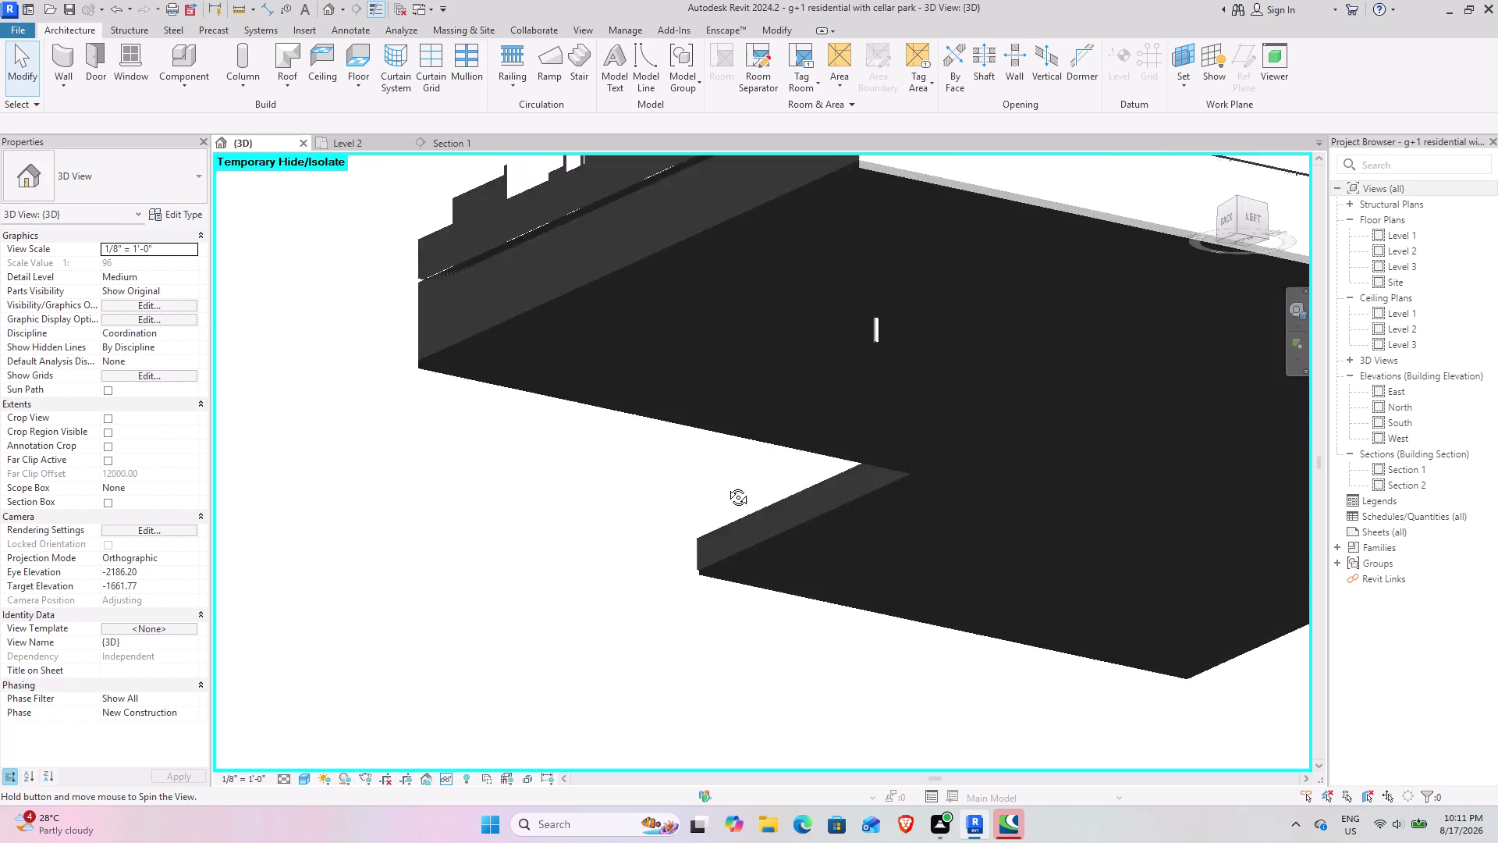
middle_drag(740, 491, 490, 500)
middle_drag(468, 507, 531, 611)
middle_drag(564, 527, 628, 607)
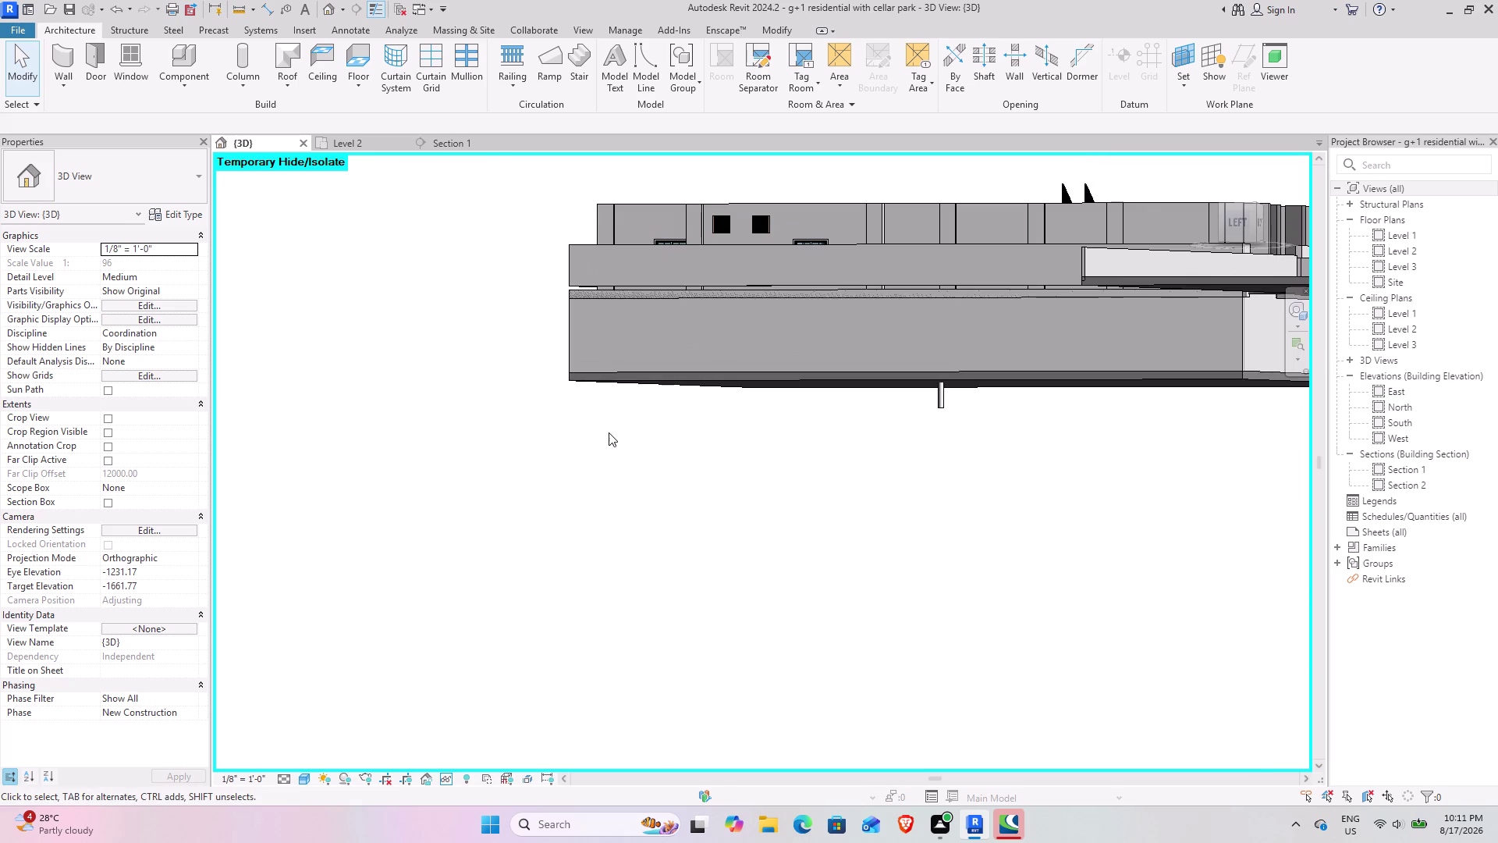
scroll(up, 3)
middle_drag(594, 404, 603, 361)
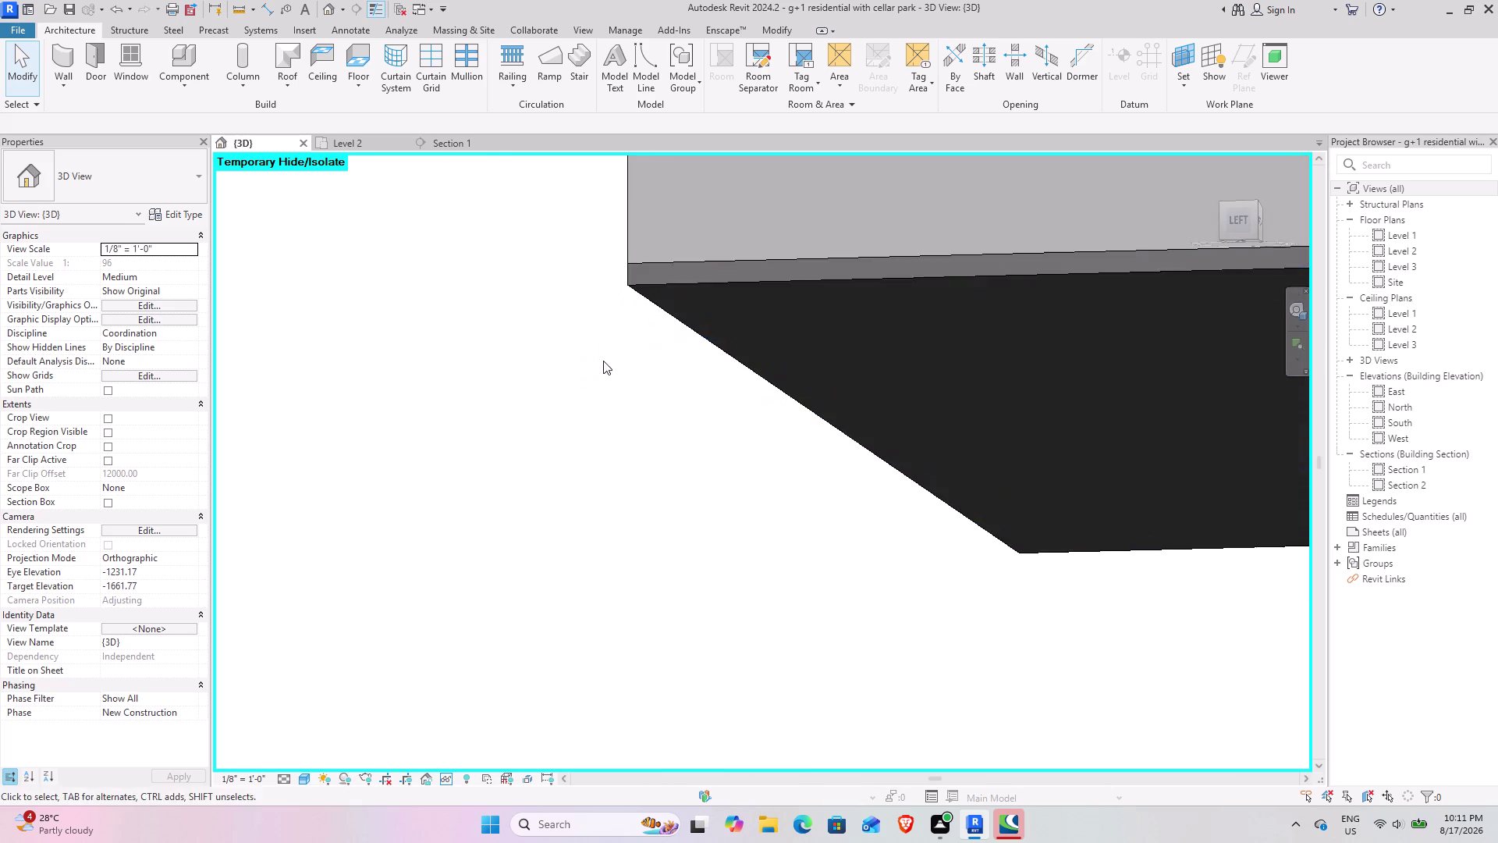
middle_drag(594, 363, 442, 462)
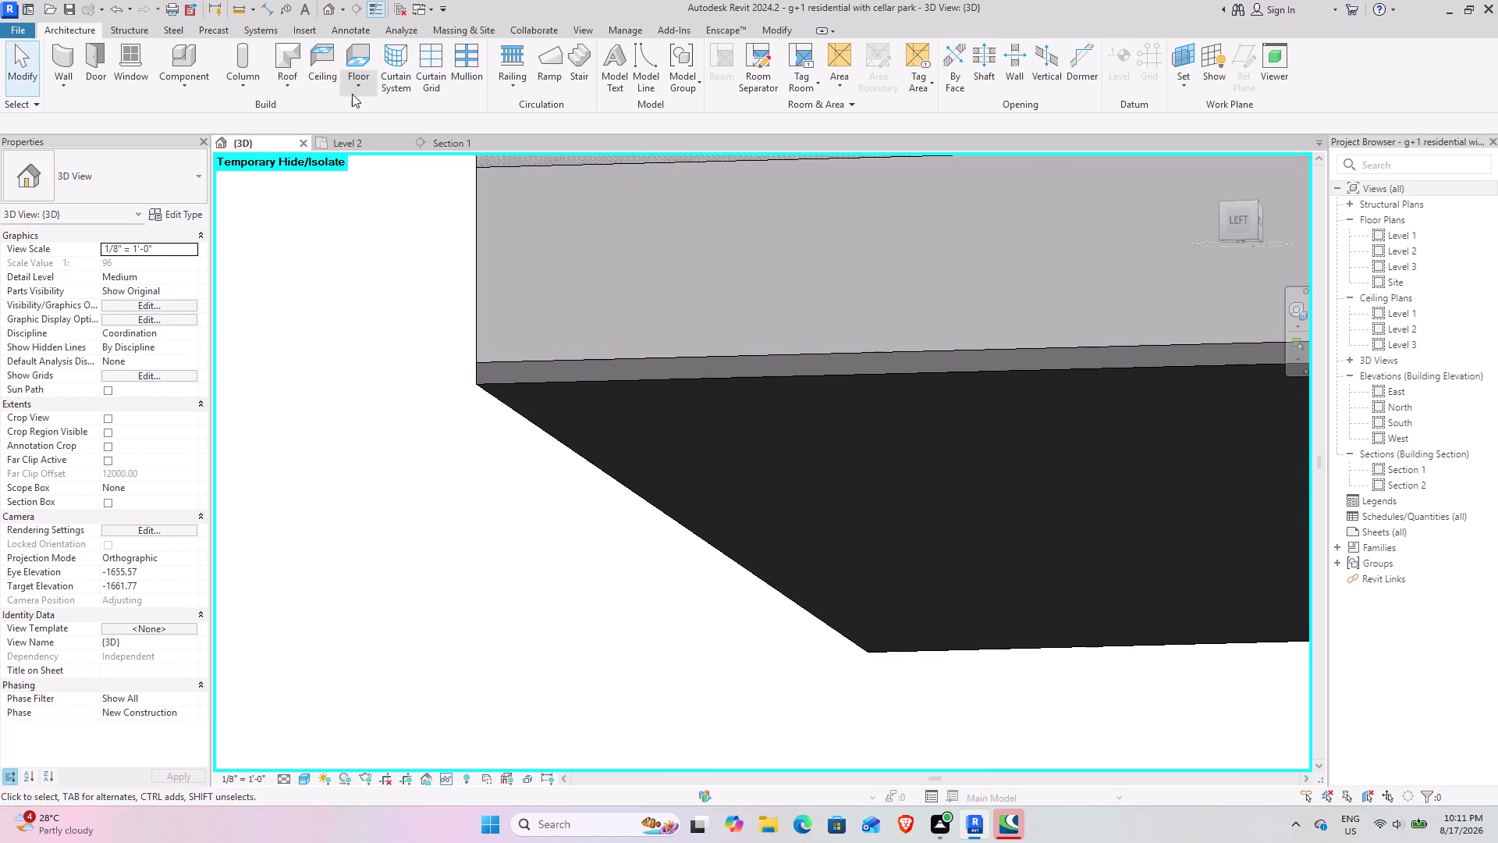
click(352, 94)
Pick the first basement floor edges for the thickened slab edge.
click(377, 200)
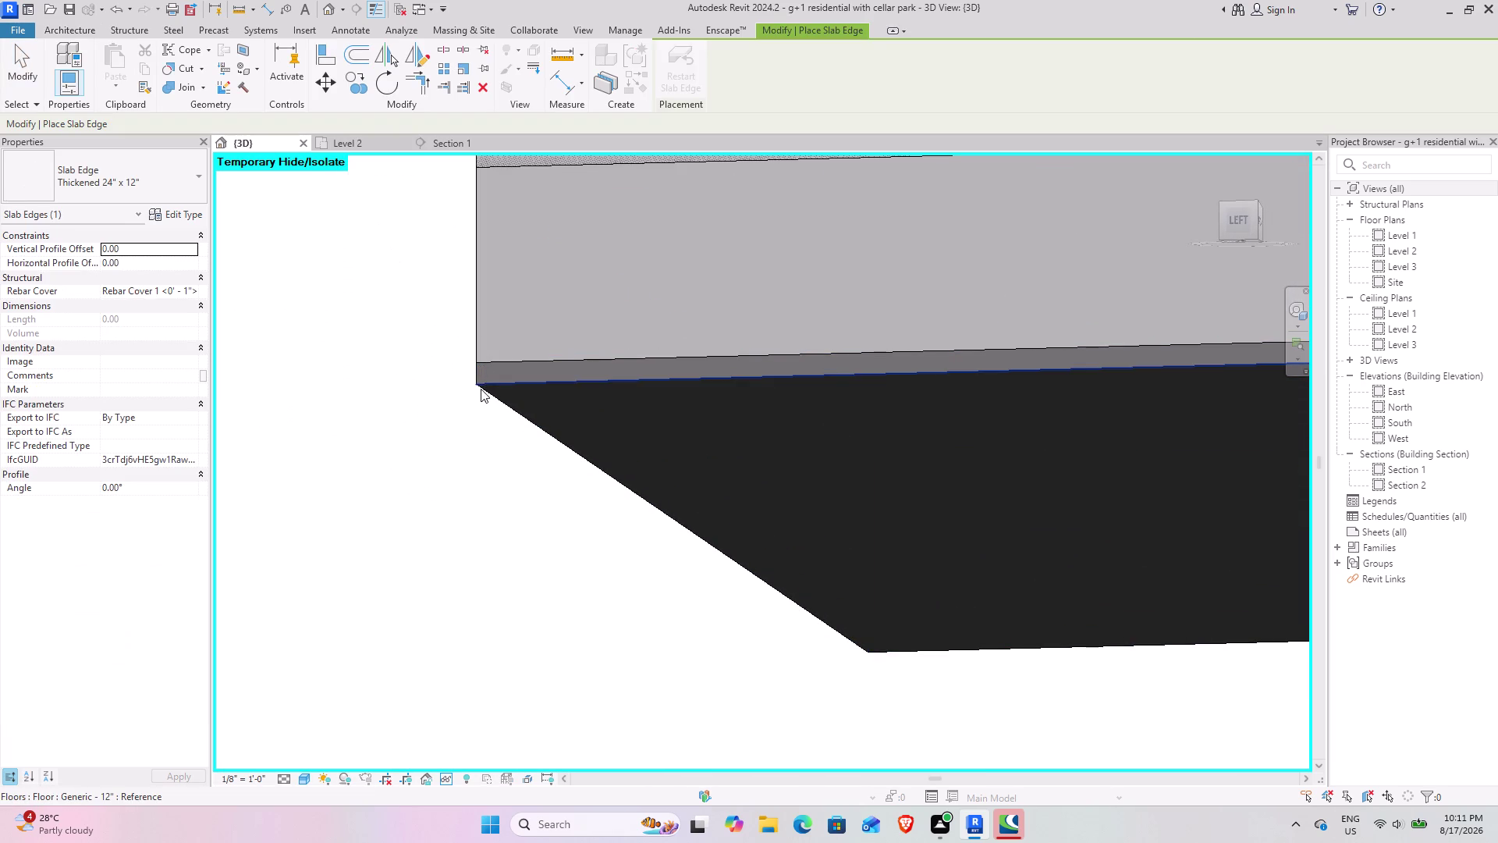
click(481, 384)
middle_drag(511, 446, 600, 443)
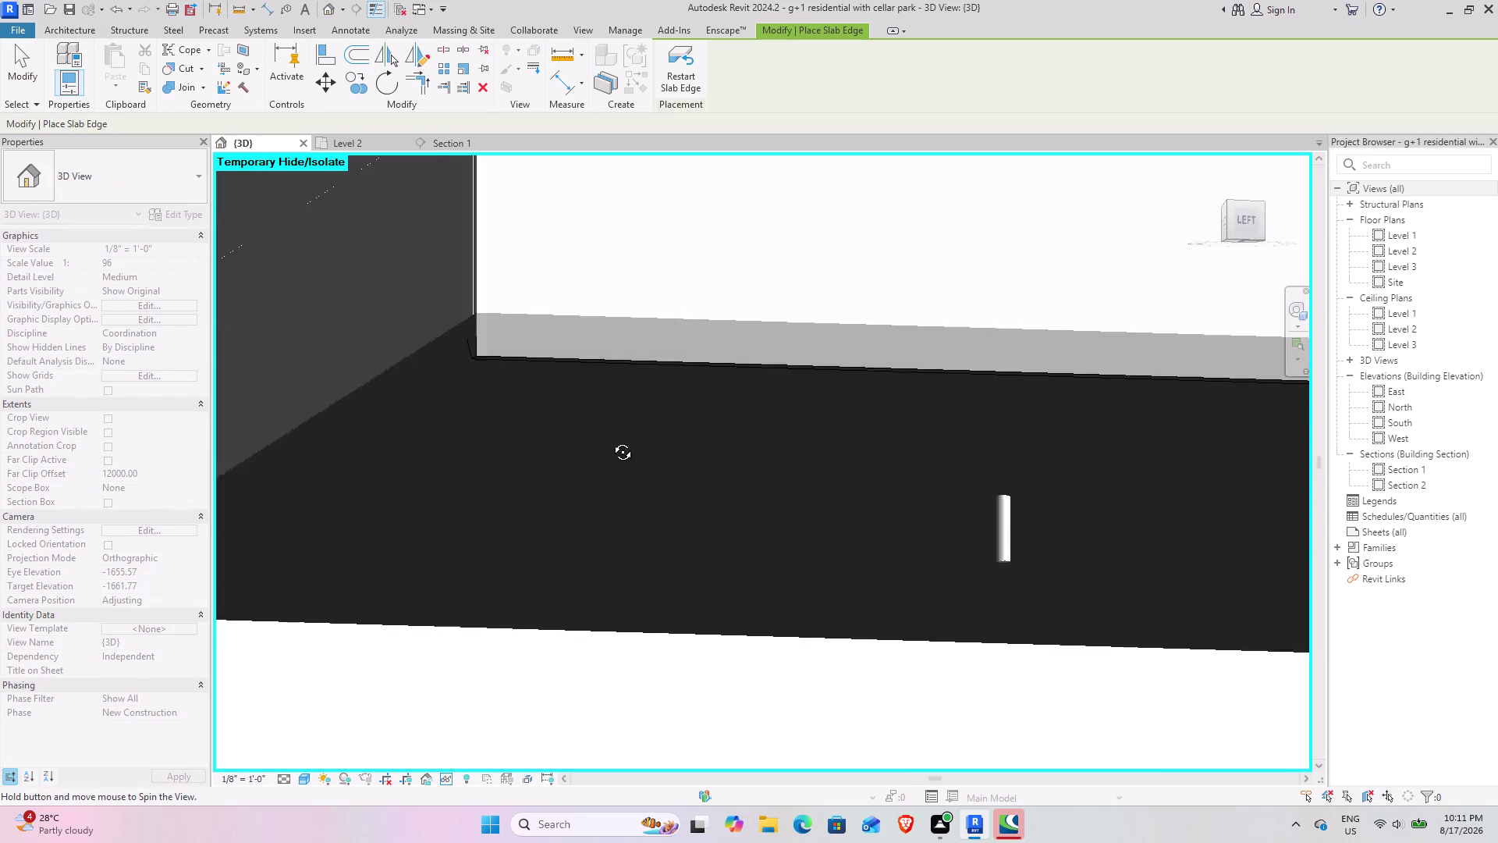
middle_drag(600, 443, 800, 417)
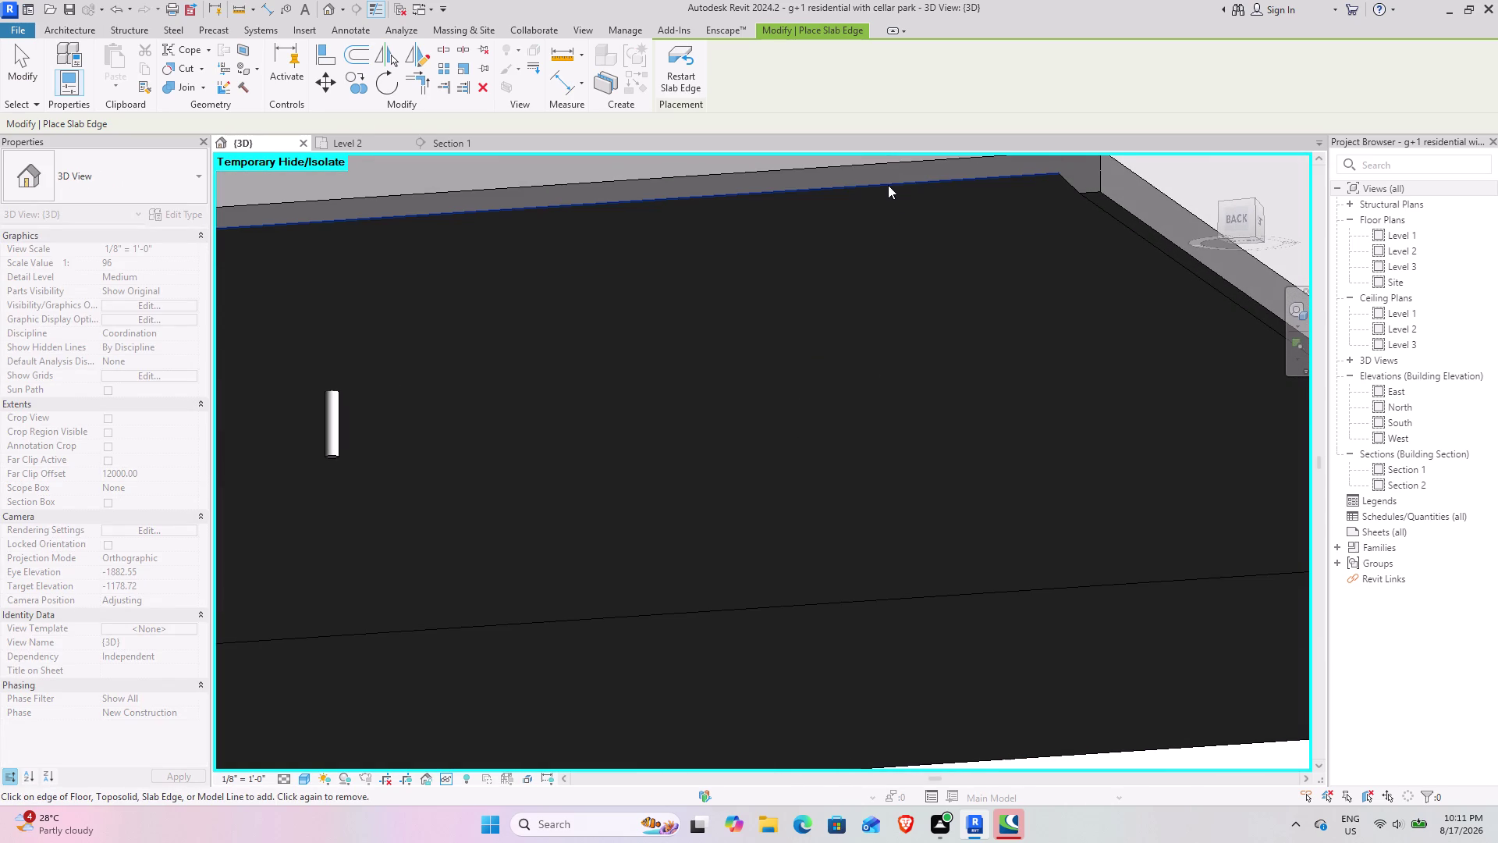
click(889, 185)
Add the slab edge to the floor edges on the other side and the front.
scroll(down, 3)
middle_drag(426, 417, 817, 404)
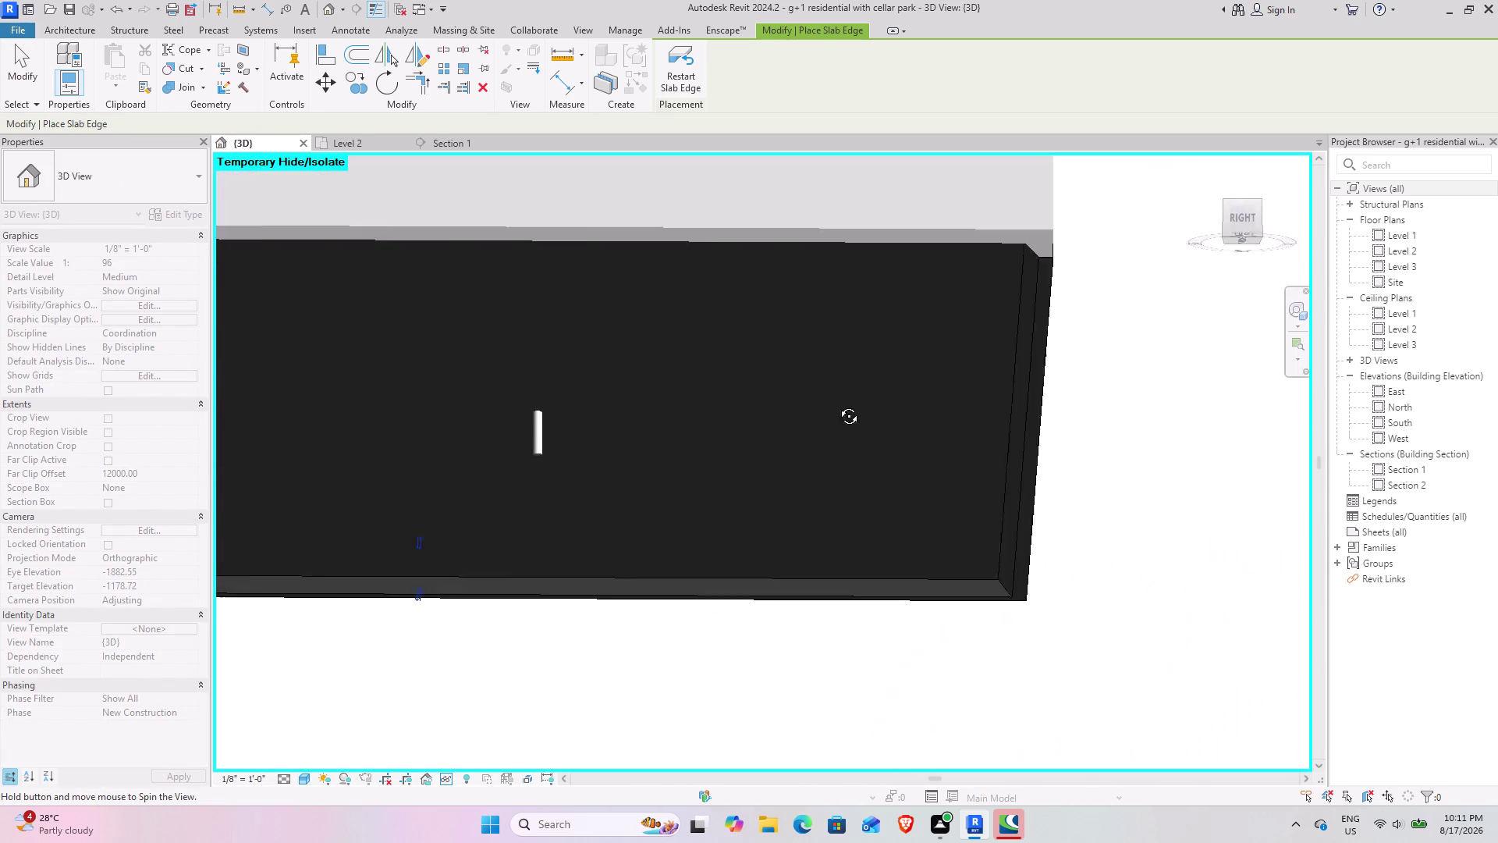
middle_drag(817, 404, 875, 404)
click(1155, 305)
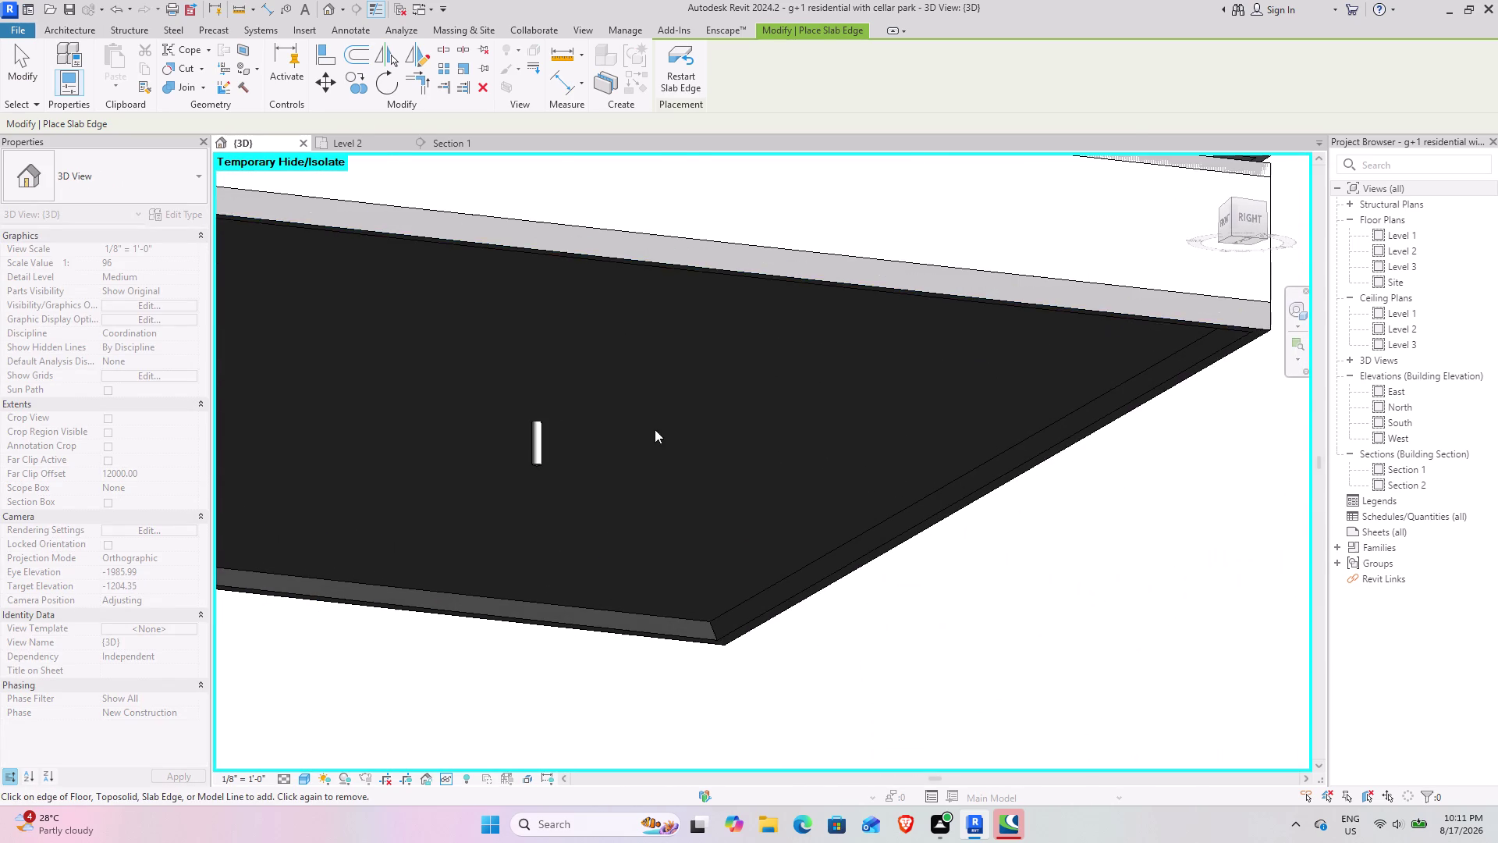
scroll(down, 3)
middle_drag(428, 447, 681, 440)
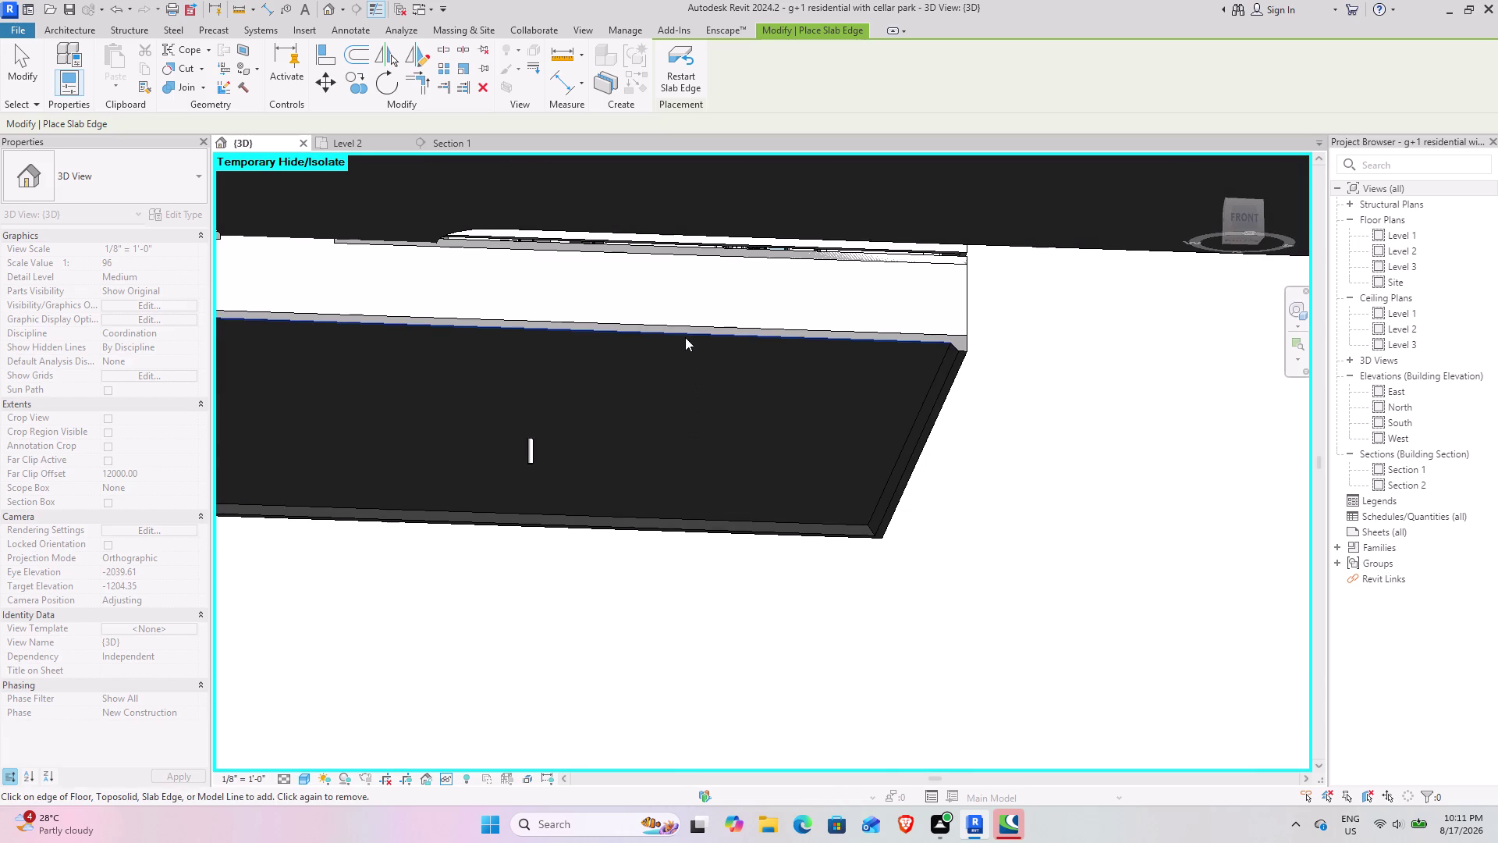
click(685, 337)
Orbit out to view the whole model and end slab edge placement with Modify.
scroll(down, 3)
middle_drag(478, 501, 677, 542)
middle_drag(576, 521, 688, 659)
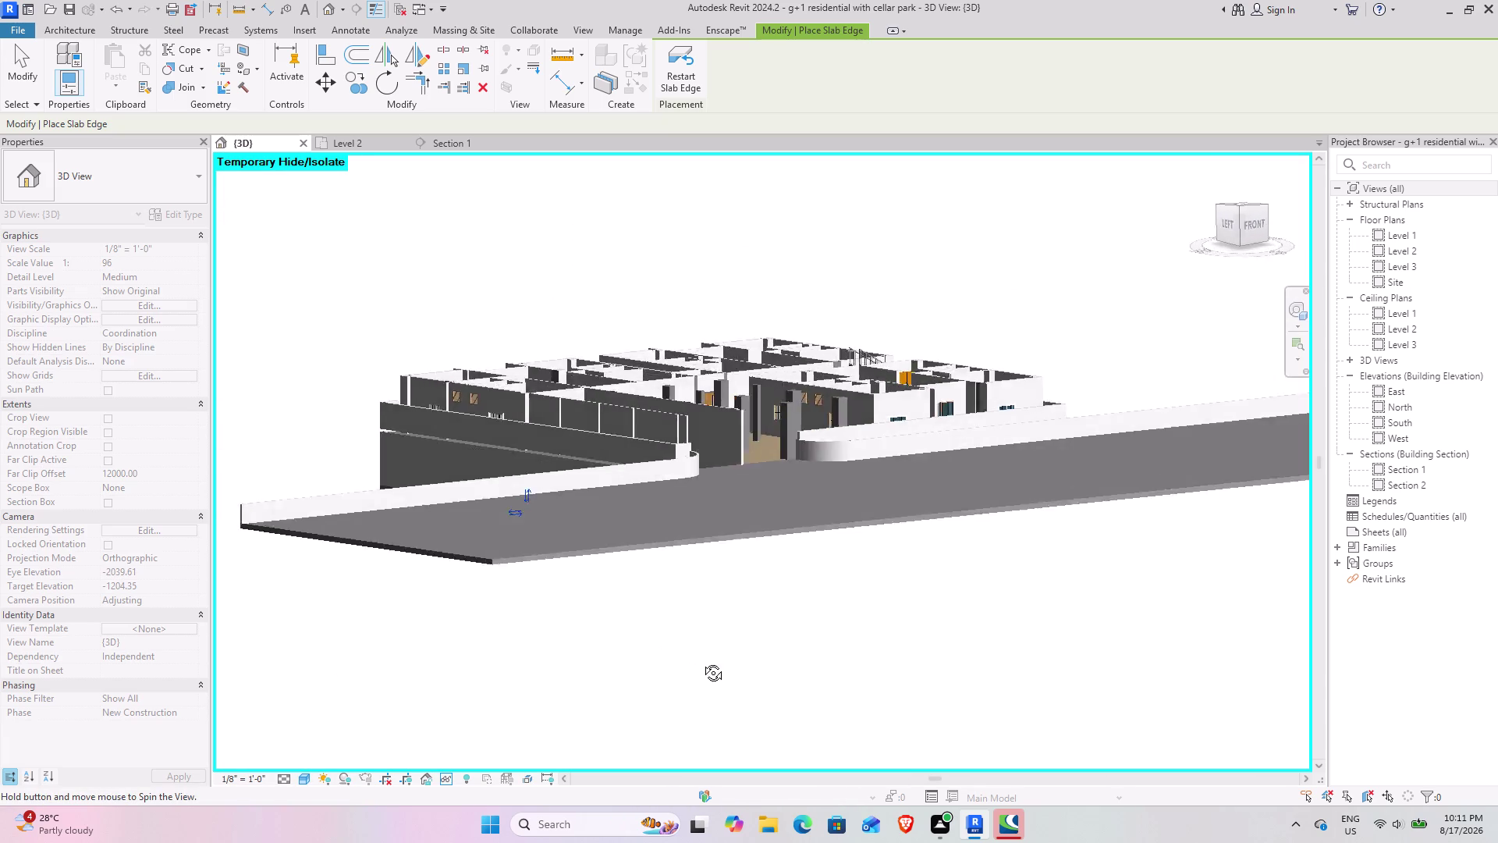
middle_drag(688, 658, 764, 666)
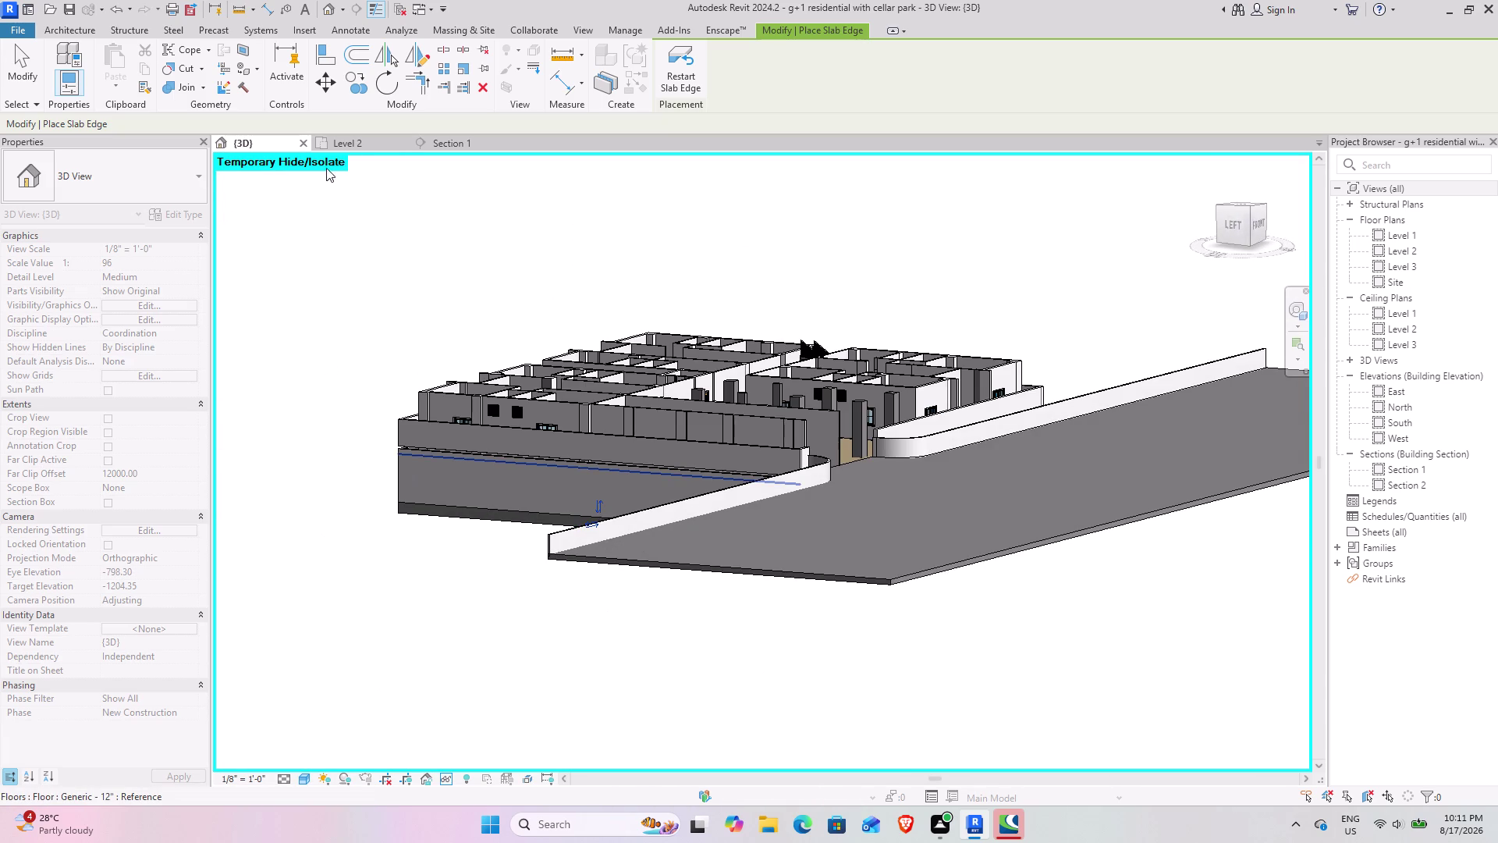
click(15, 84)
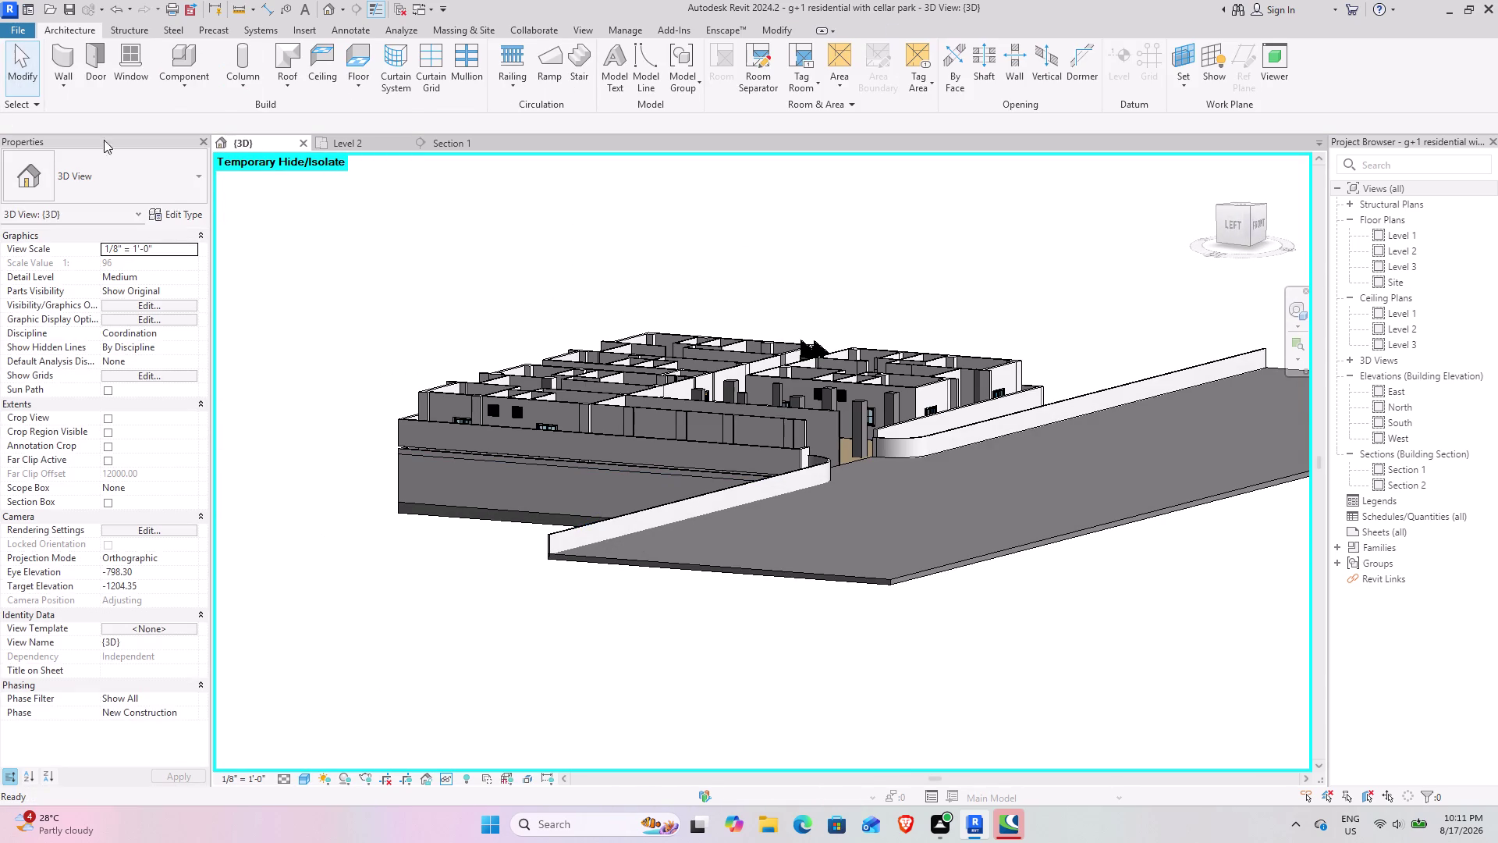
Orbit and zoom the 3D view onto the building corner and long side.
scroll(down, 3)
middle_drag(548, 423, 610, 548)
scroll(up, 3)
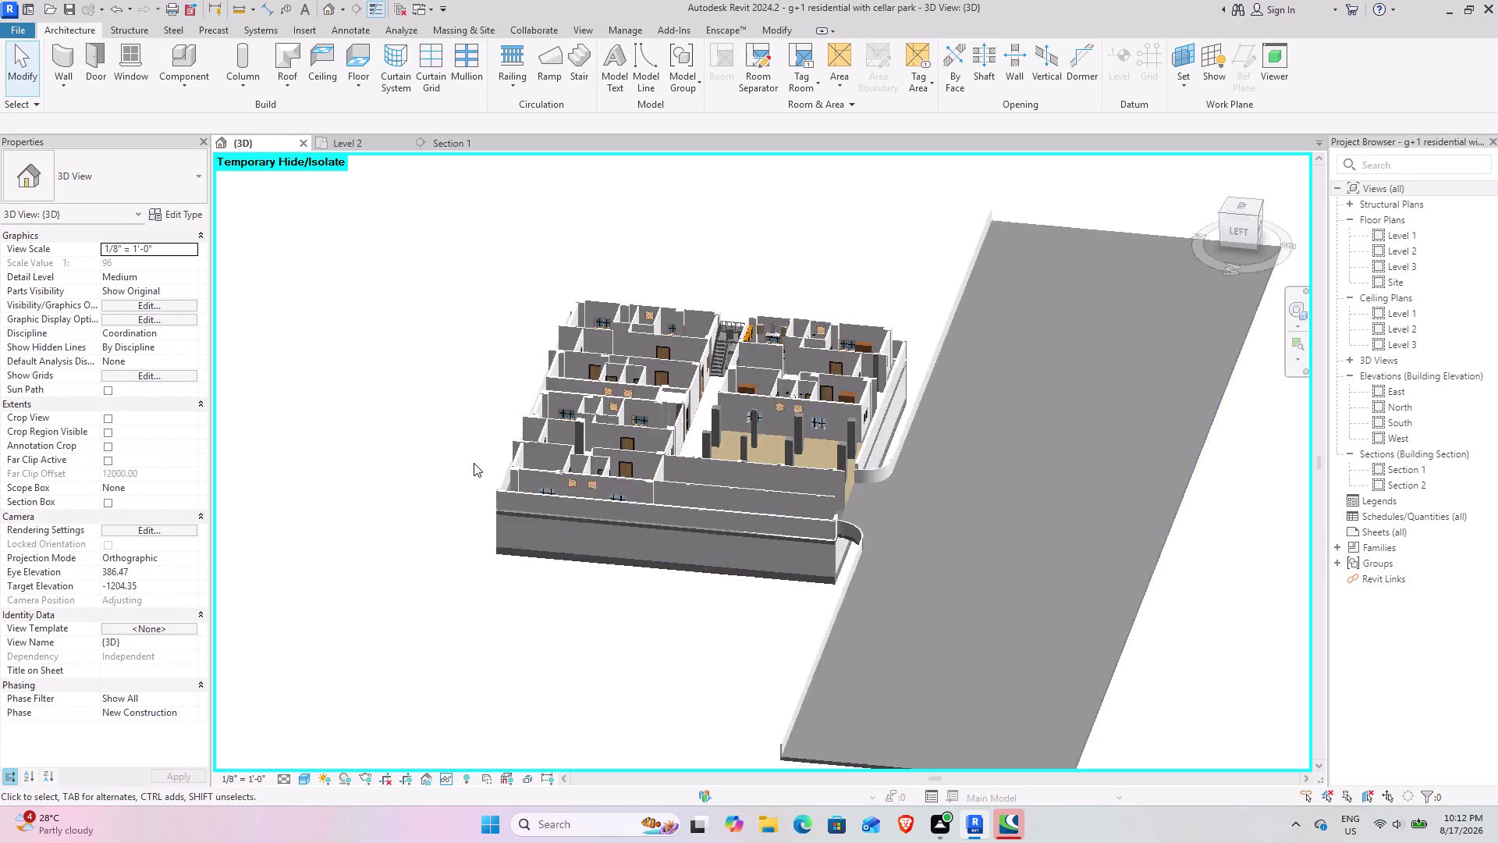
scroll(up, 3)
middle_drag(554, 590, 835, 646)
middle_drag(914, 599, 250, 450)
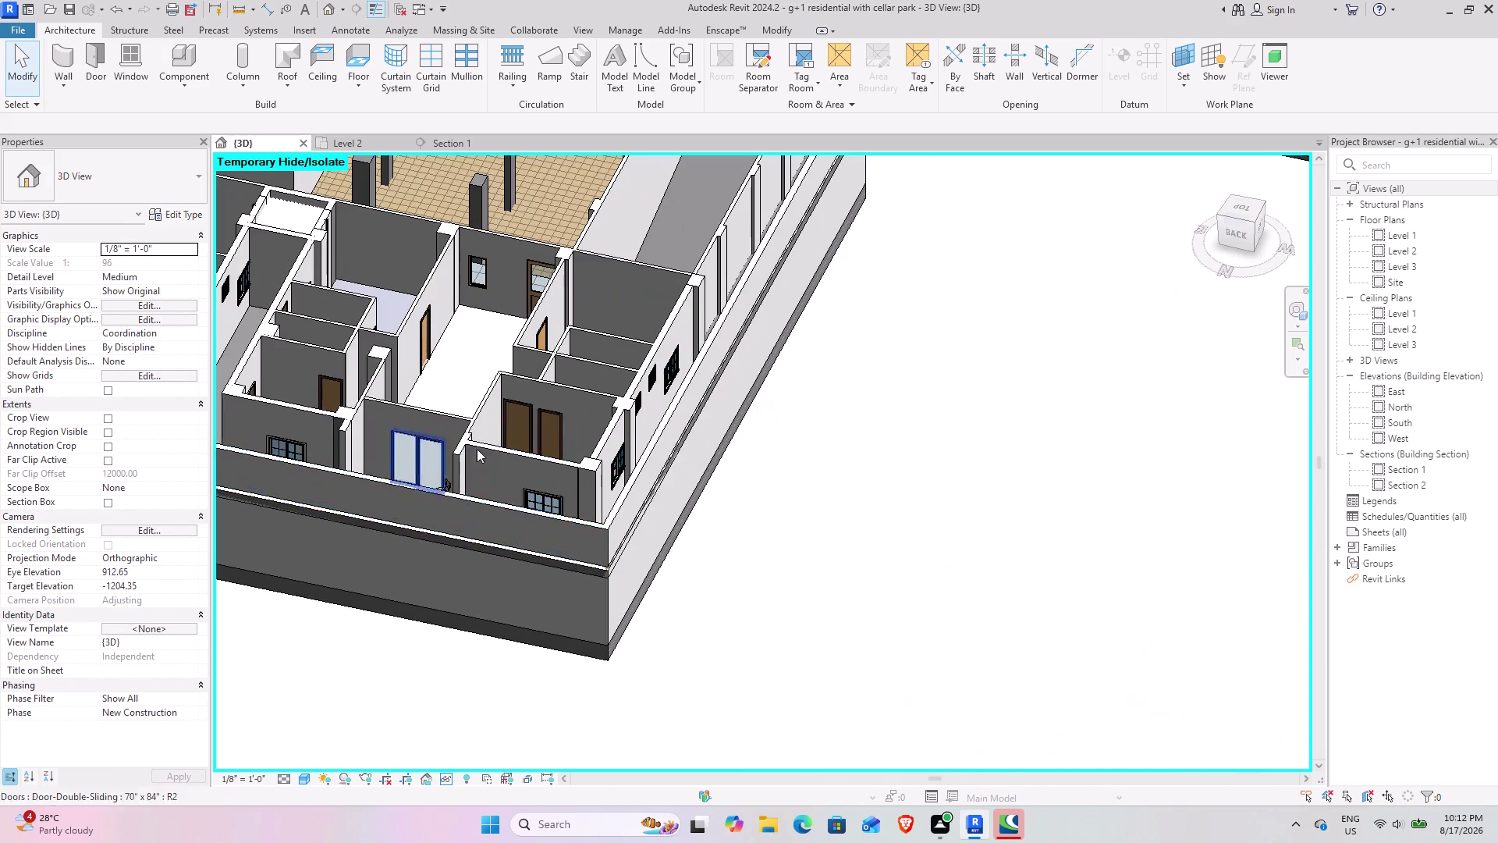
scroll(up, 3)
Select the Level 2 floor, inspect its edge, then clear the selection.
click(652, 504)
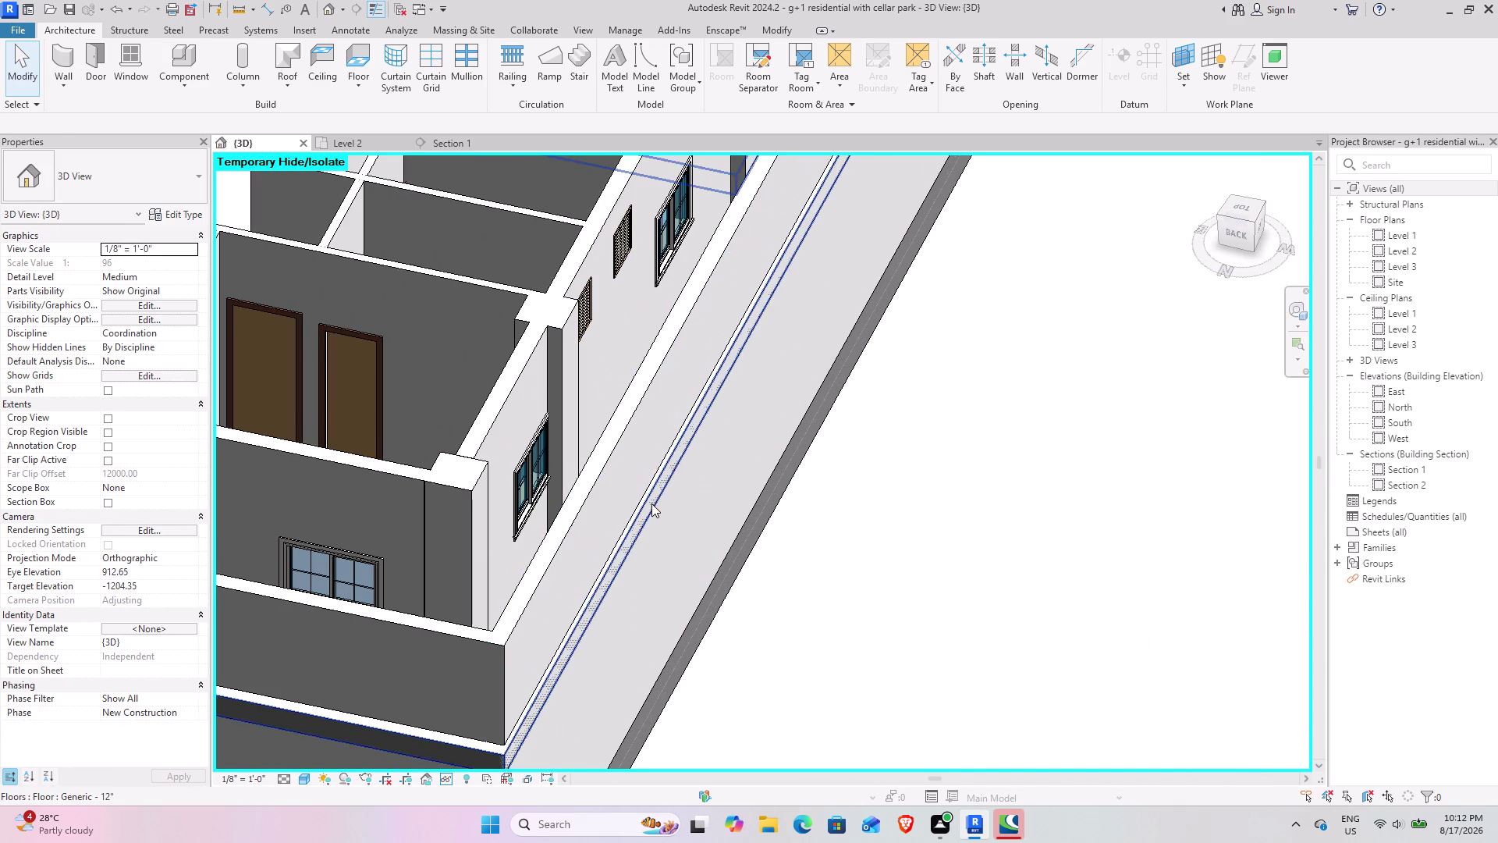
middle_drag(580, 492, 557, 458)
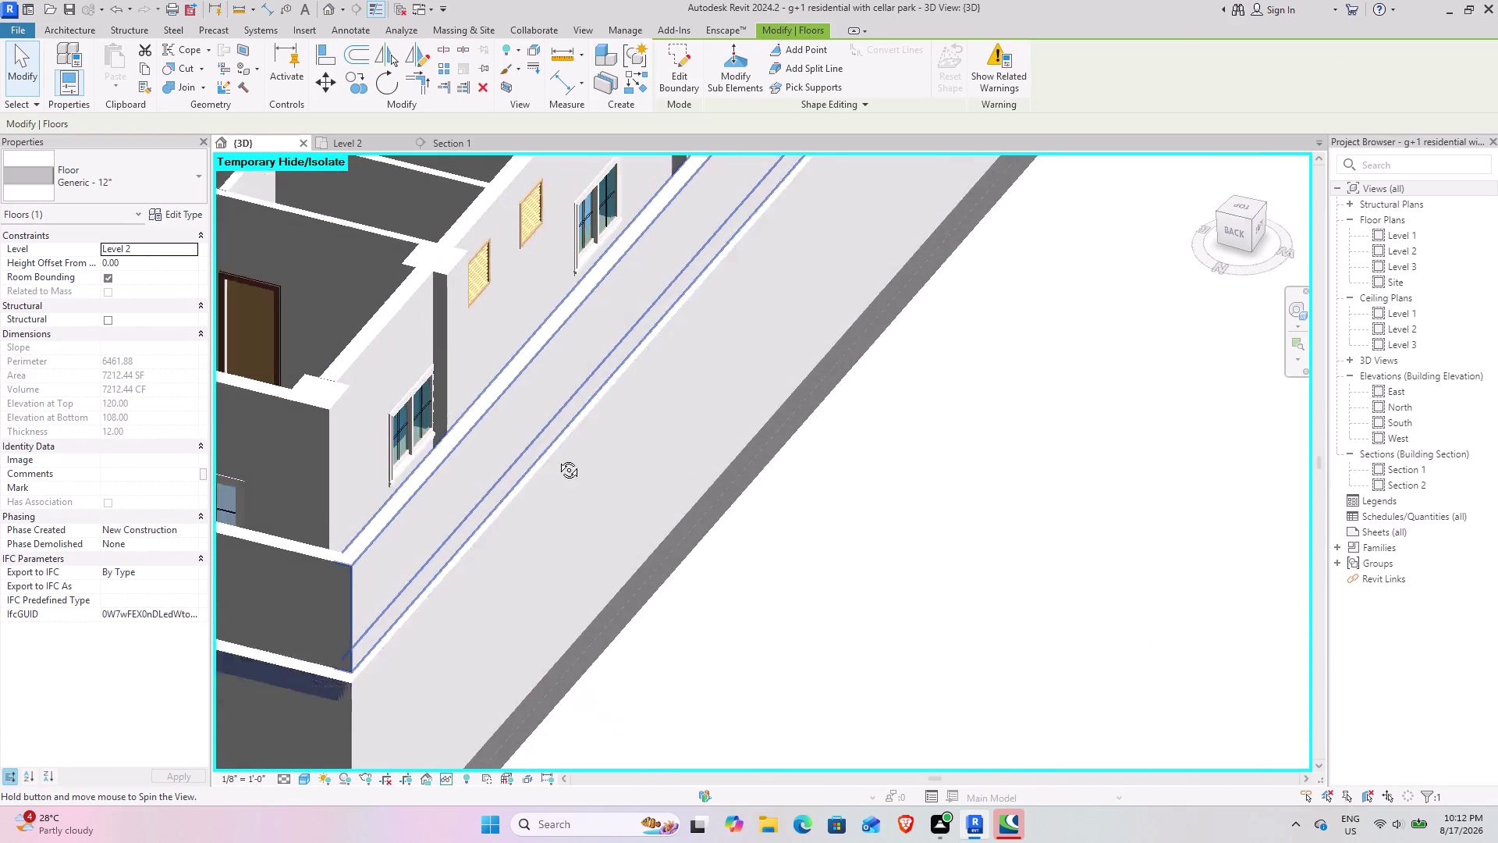
middle_drag(557, 458, 554, 459)
scroll(down, 3)
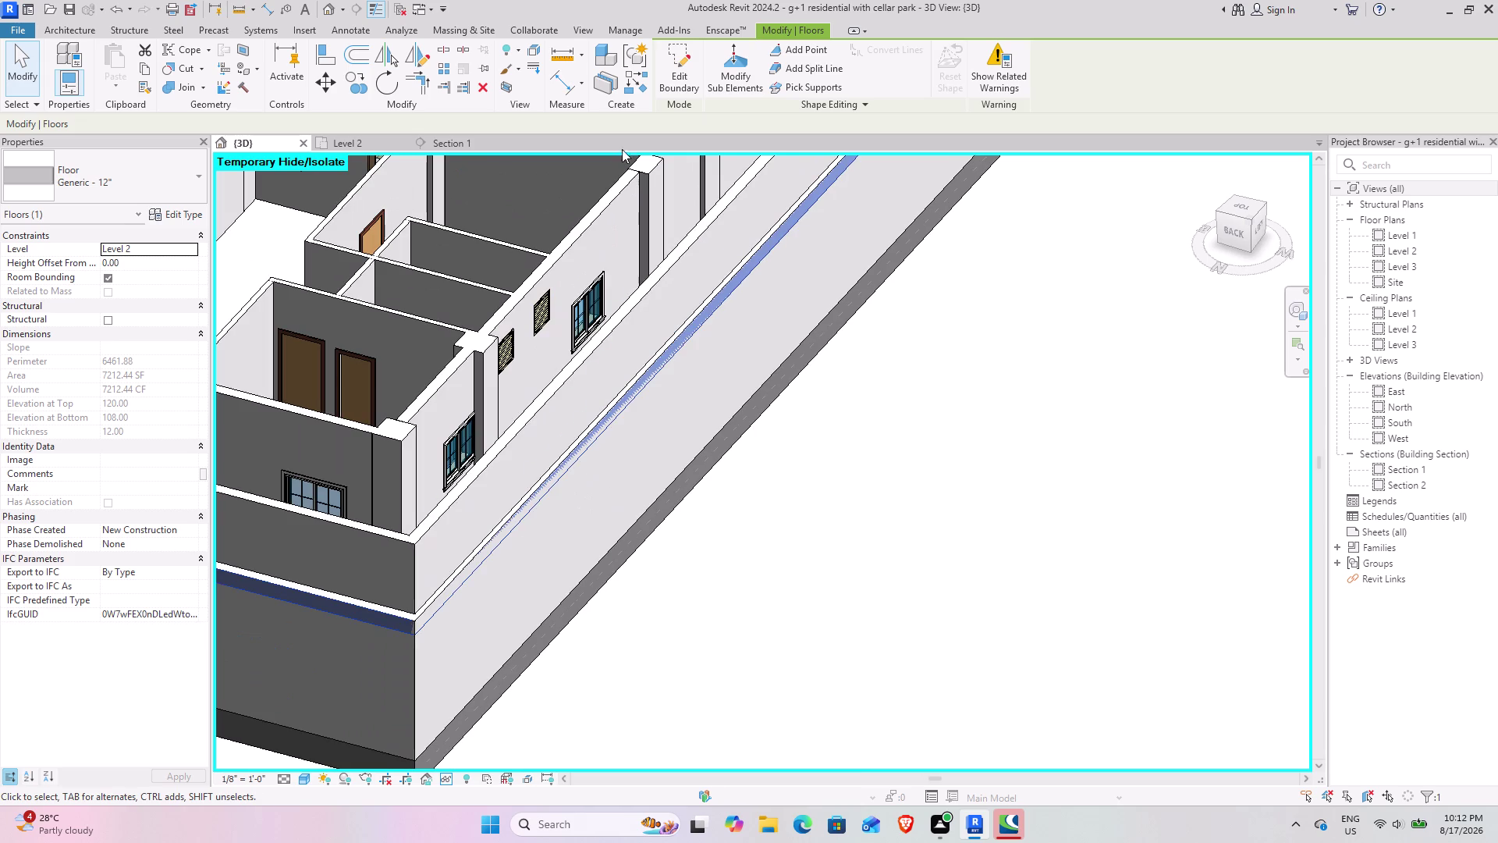
click(484, 89)
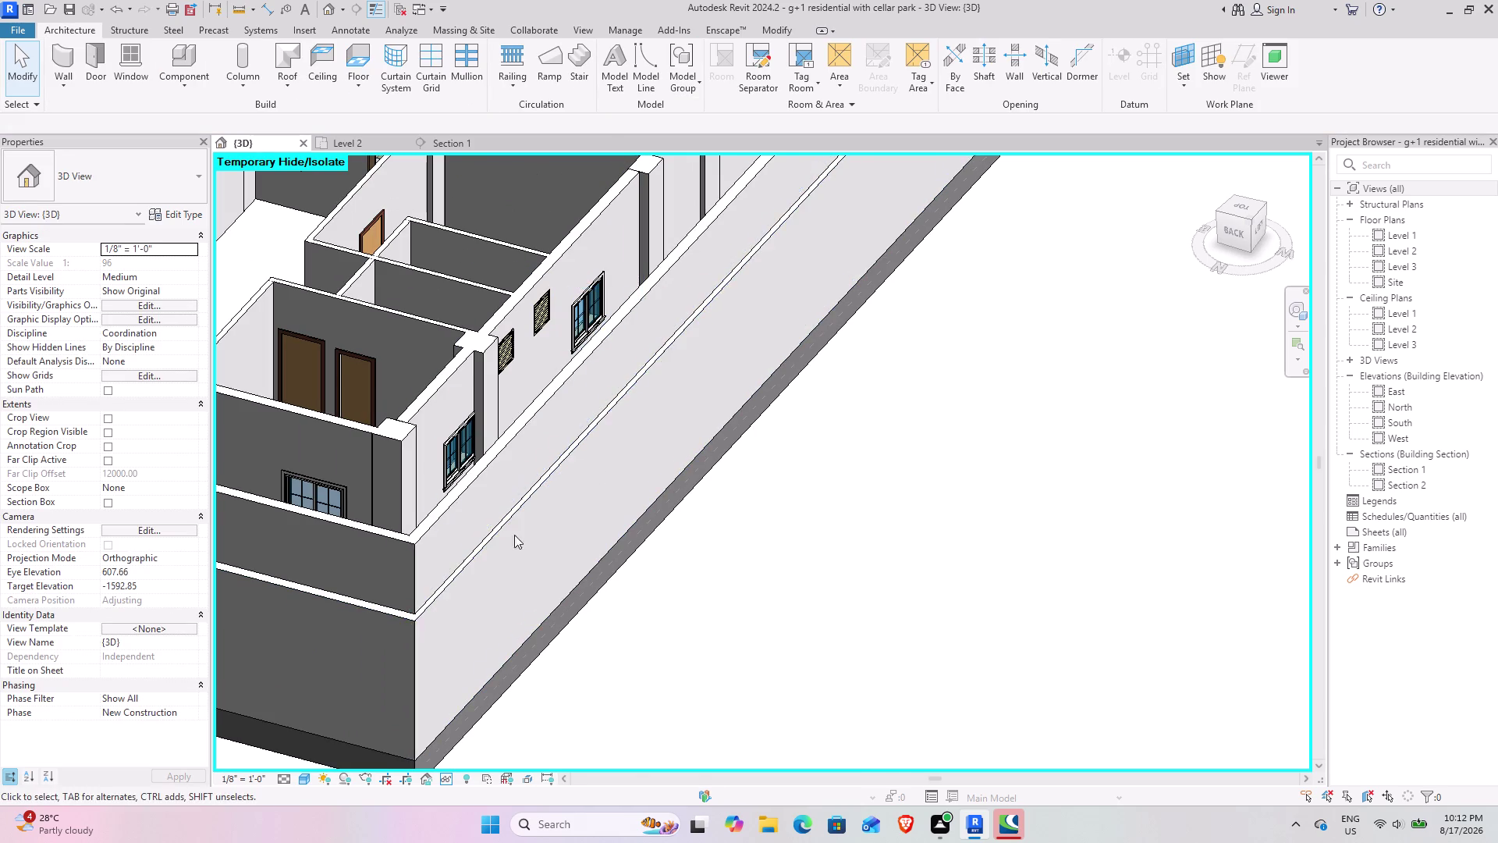
Orbit to the curved wall end and switch to Section 1.
middle_drag(483, 511, 582, 537)
middle_drag(674, 487, 426, 474)
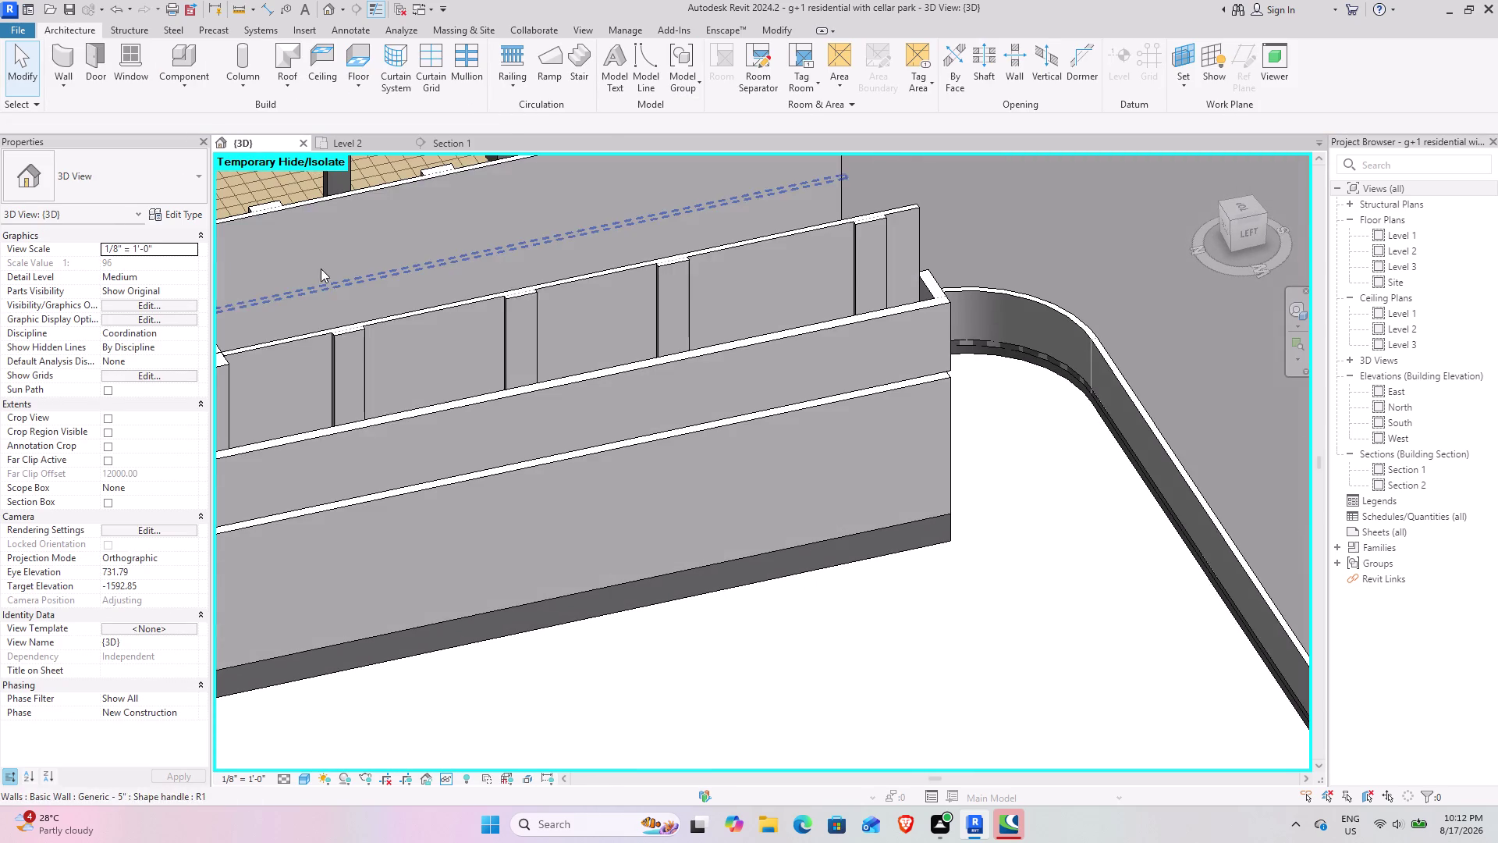
click(441, 143)
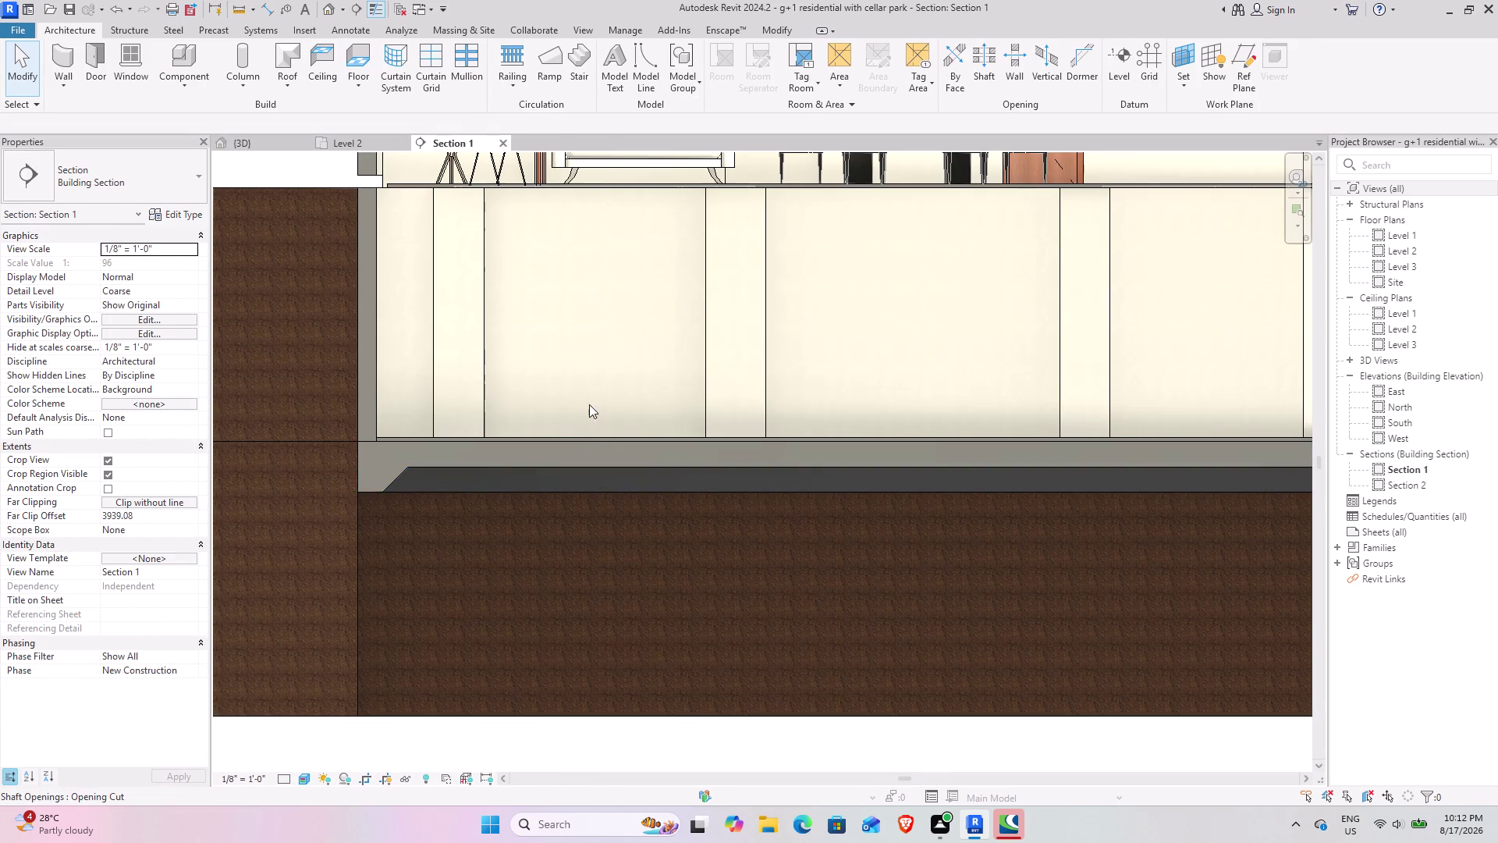
Pan across Section 1 toward the stair and its right end, undoing a stray change.
middle_drag(534, 335, 411, 533)
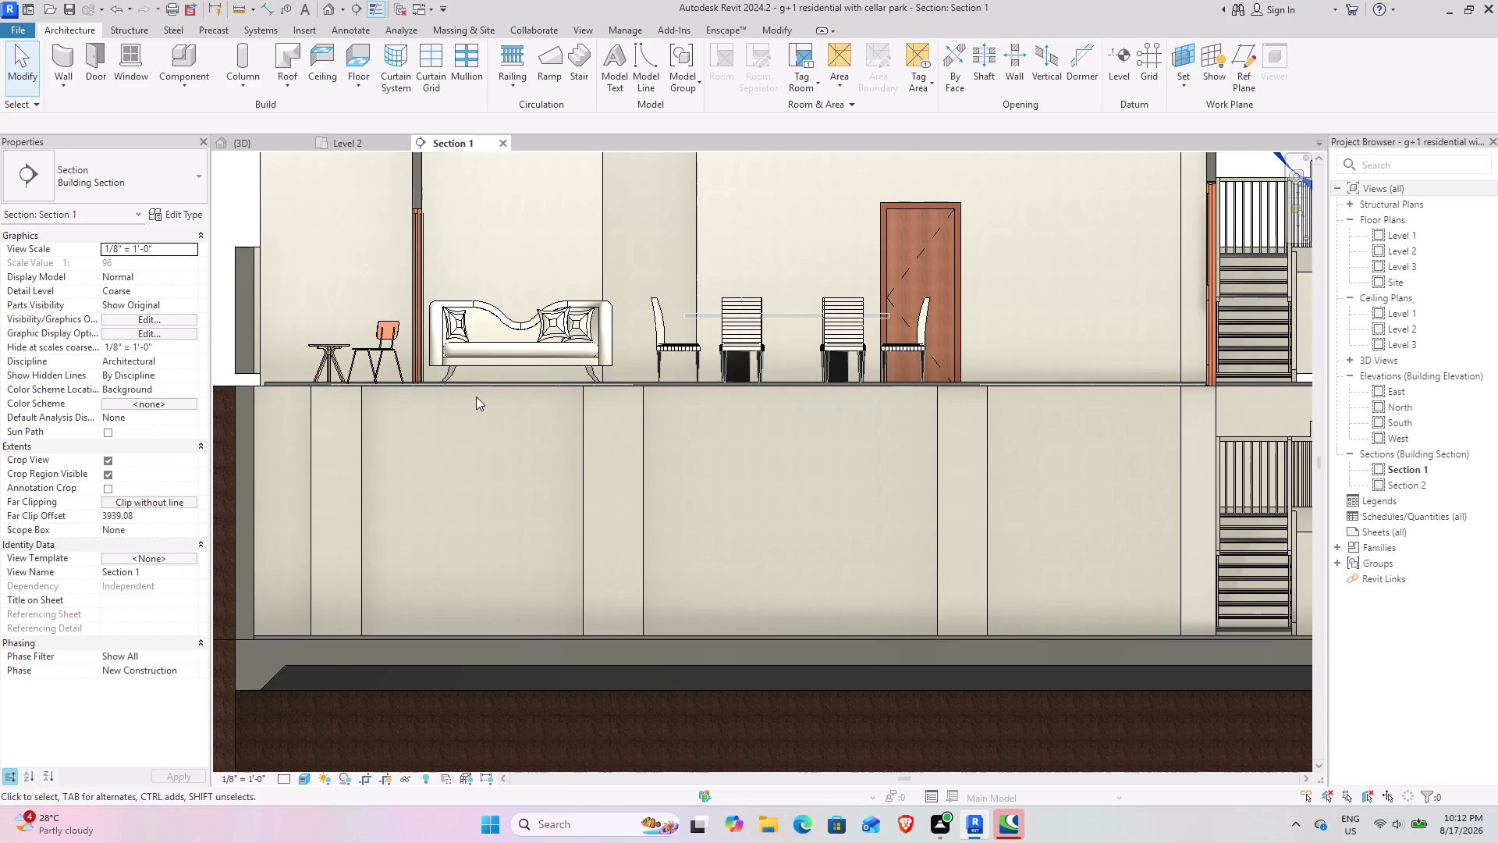
key(ctrl+z)
click(494, 471)
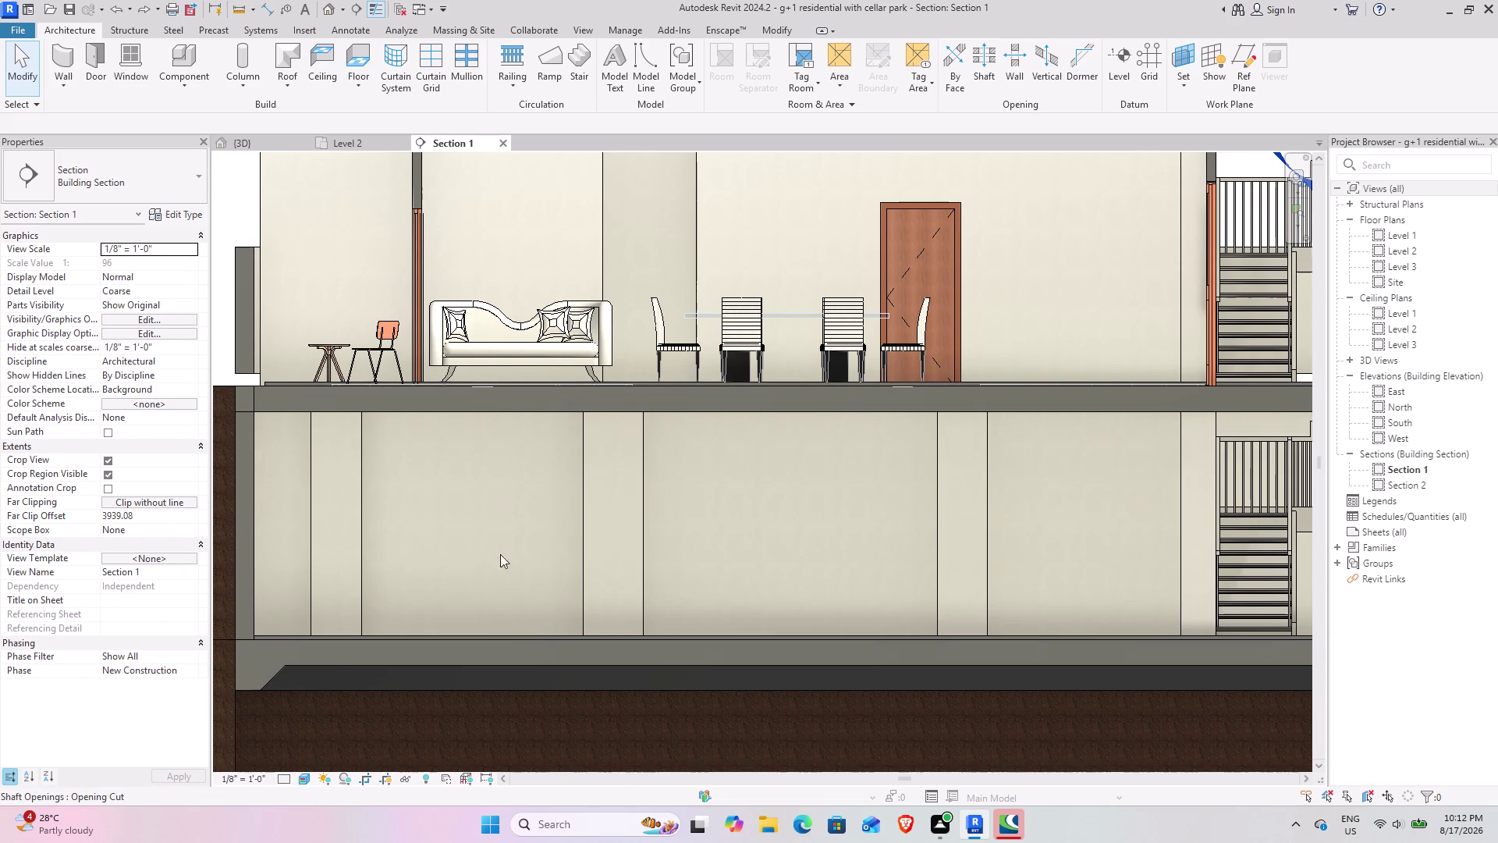
middle_drag(555, 433, 117, 267)
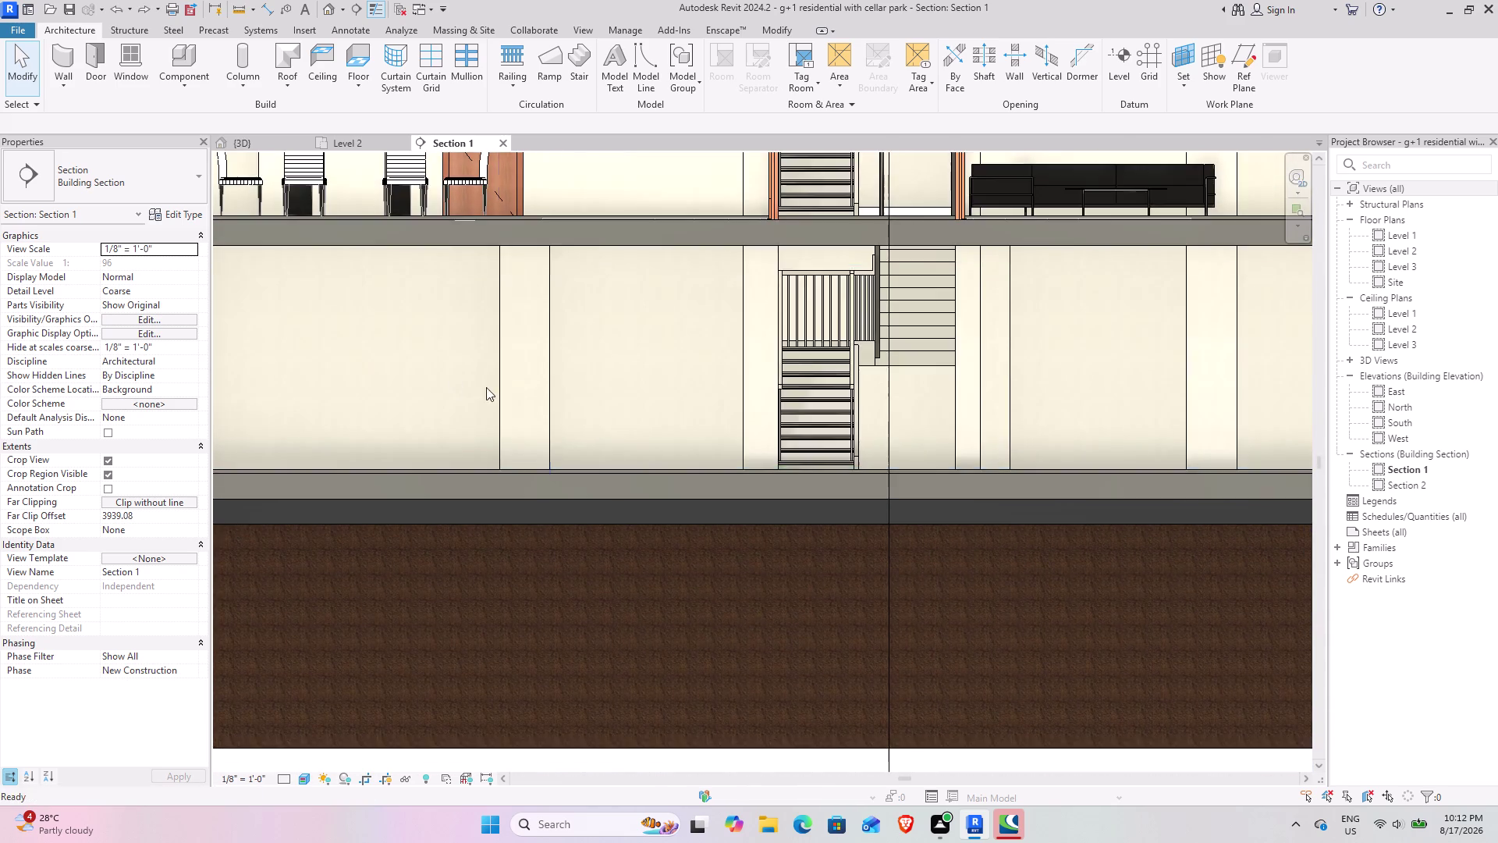
scroll(down, 3)
middle_drag(724, 409, 319, 482)
Zoom in on the basement slab edge, view the full section, then return to {3D}.
scroll(up, 3)
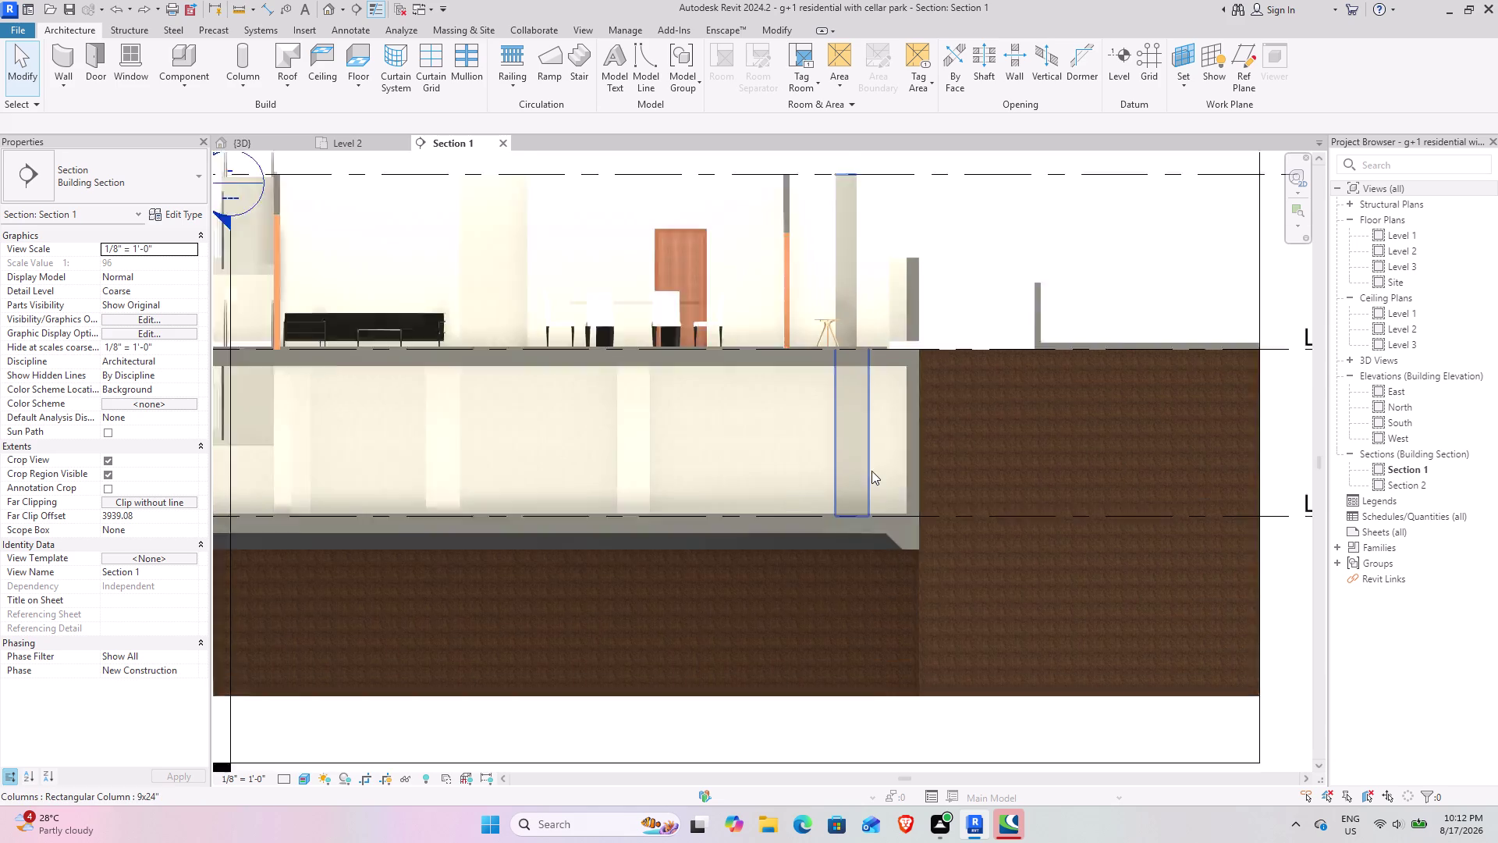
scroll(up, 3)
scroll(up, 3)
middle_drag(602, 525, 792, 445)
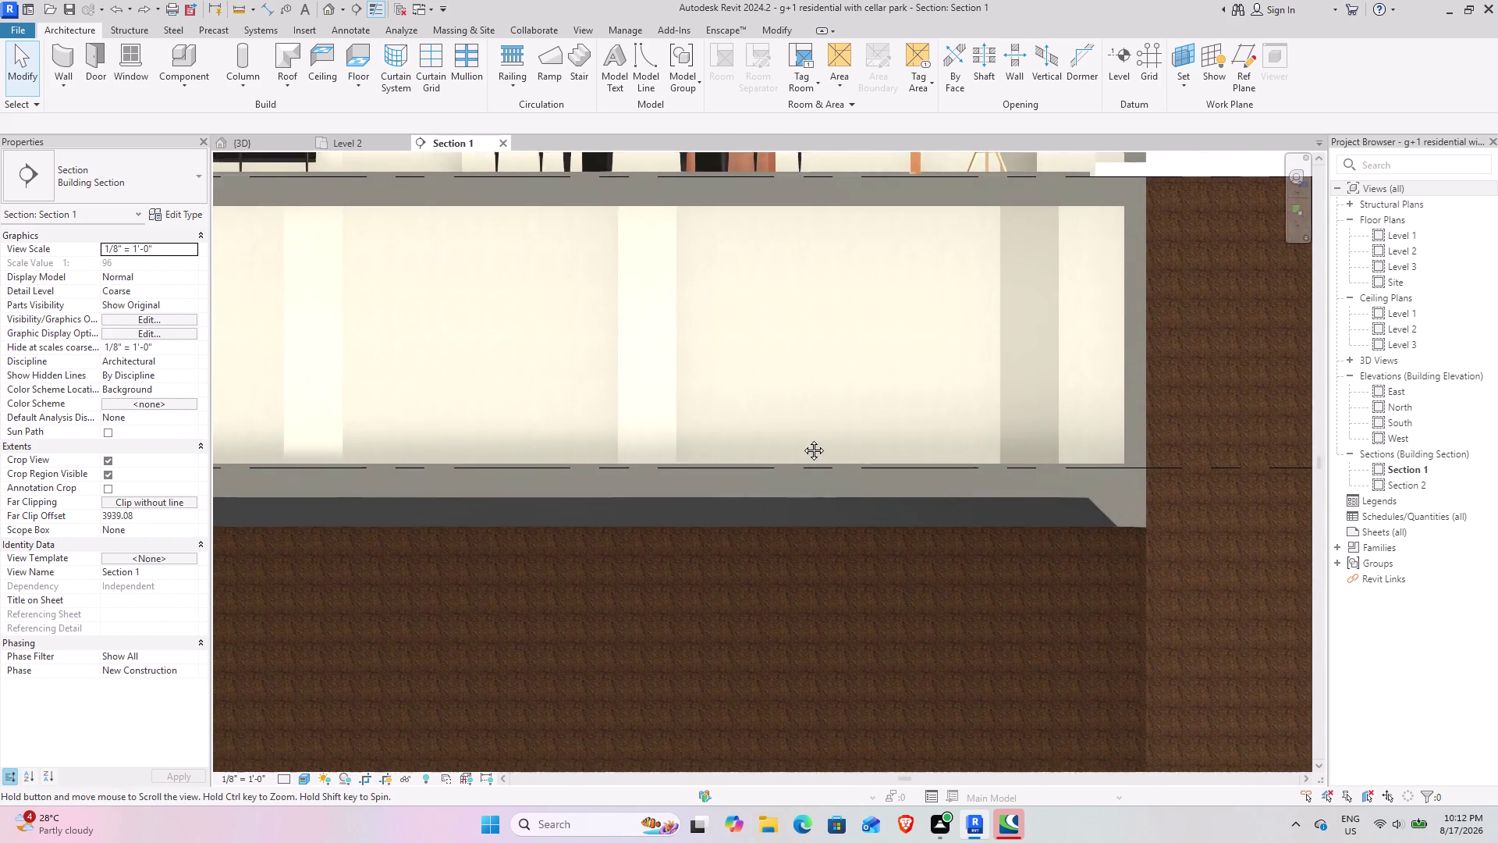
middle_drag(791, 445, 809, 433)
scroll(down, 3)
middle_drag(449, 406, 731, 490)
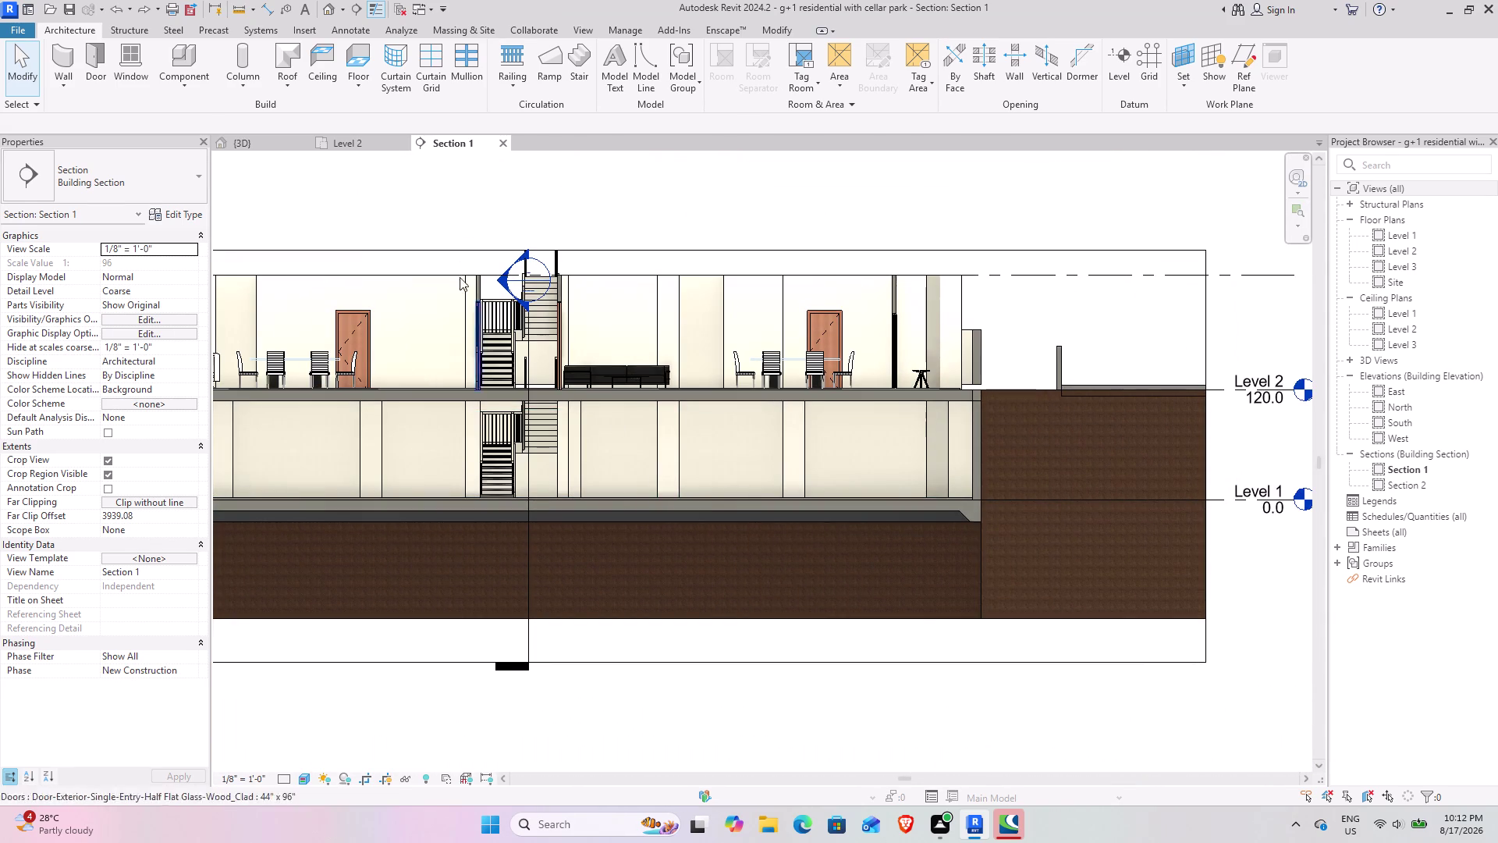
click(247, 142)
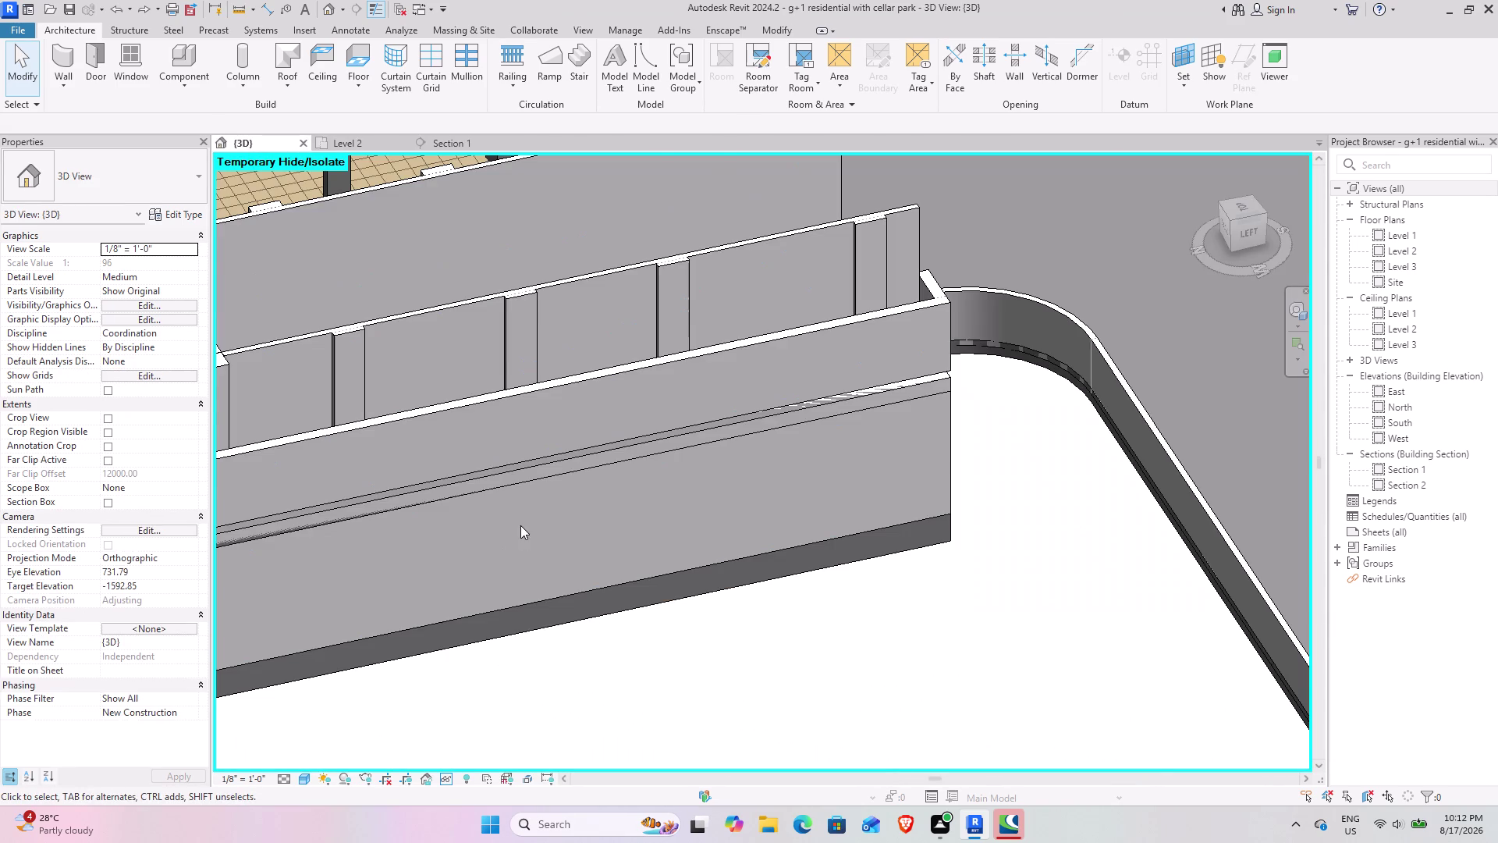
scroll(down, 3)
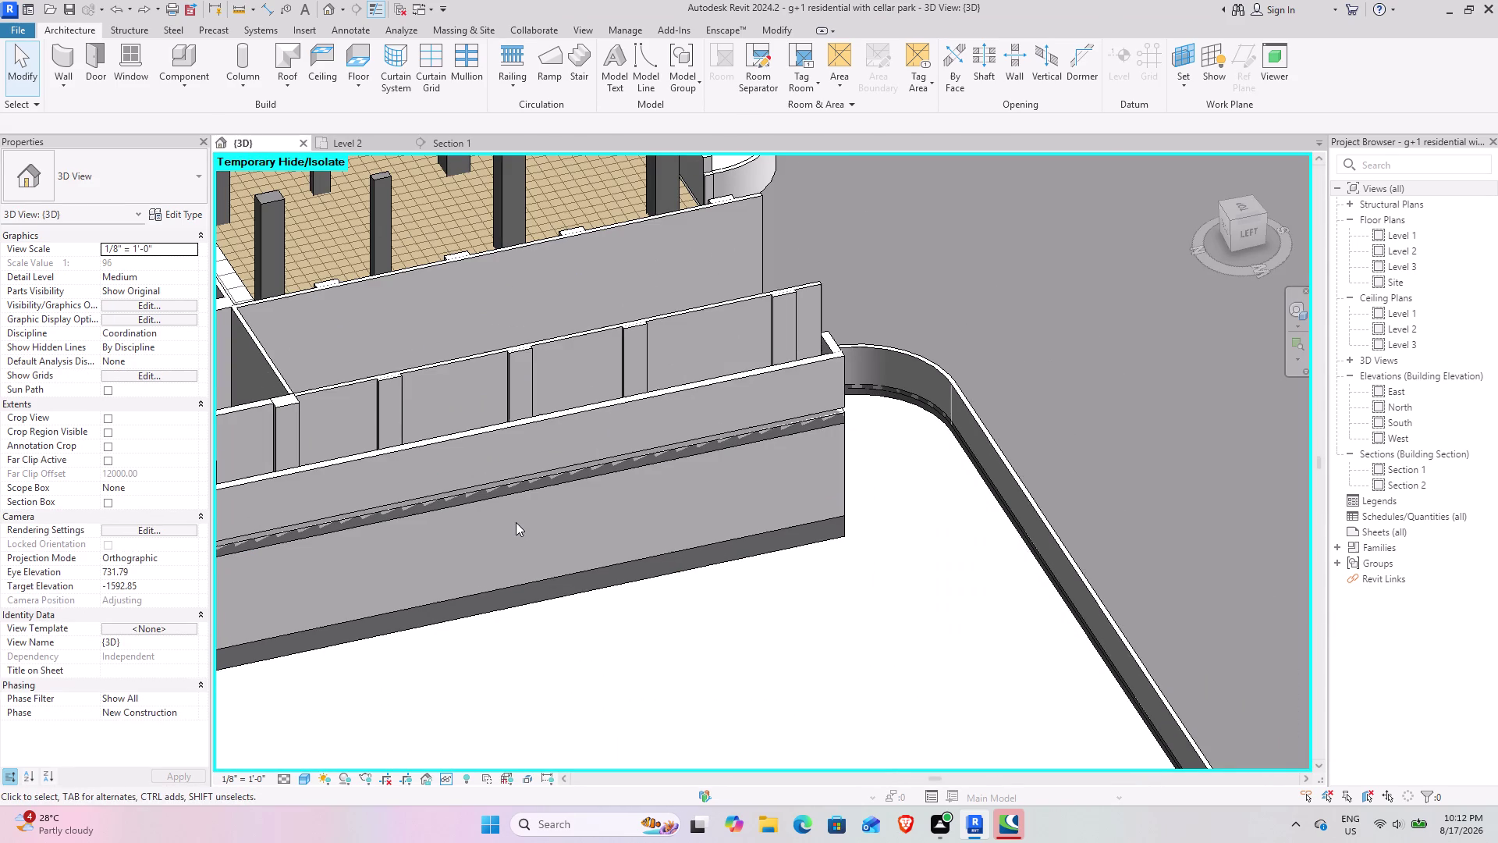
middle_drag(516, 522, 550, 148)
middle_click(489, 185)
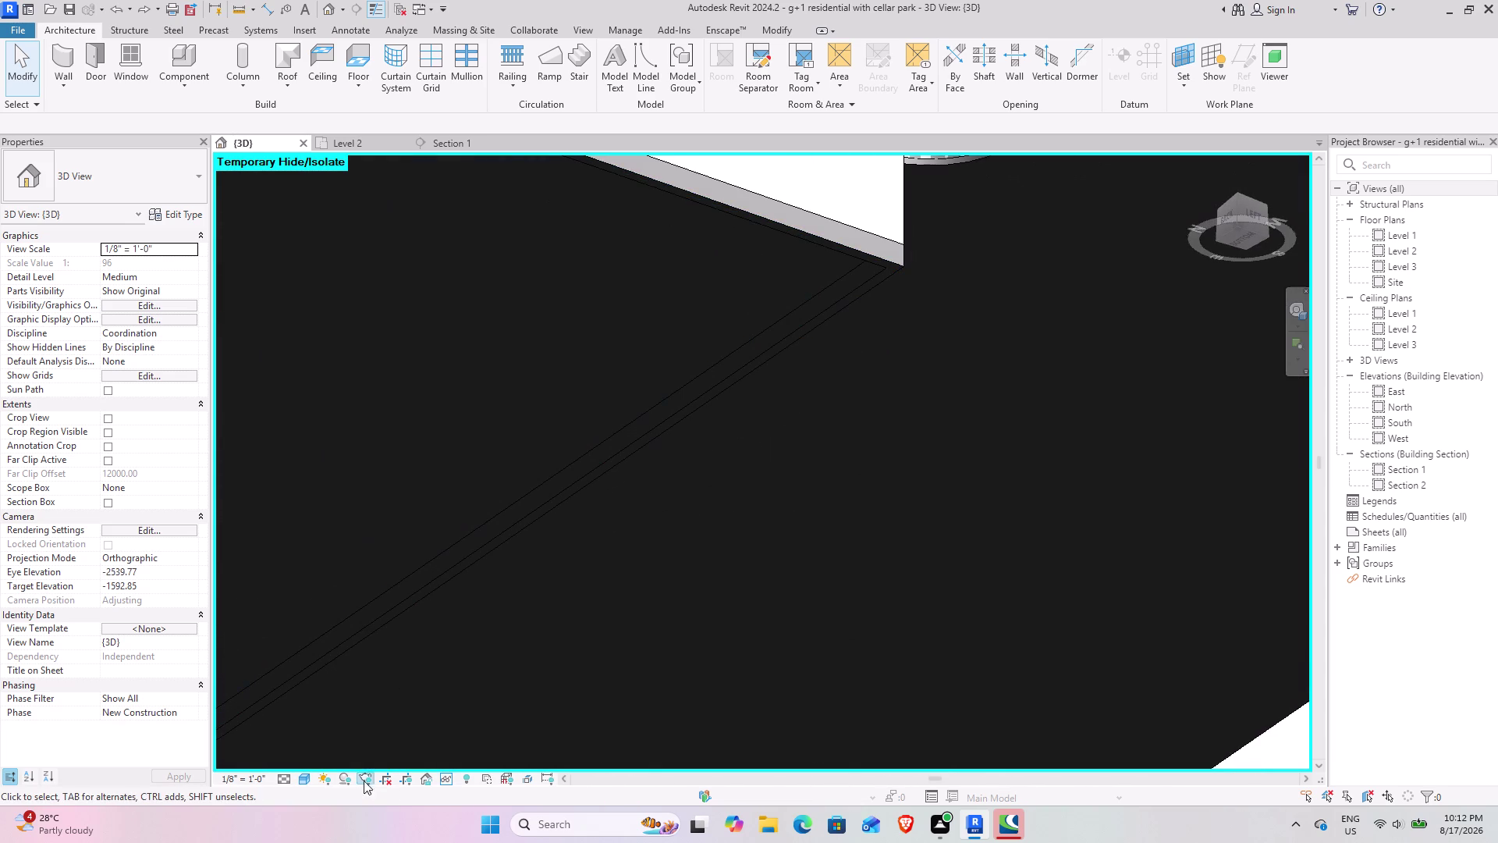
click(307, 774)
click(323, 710)
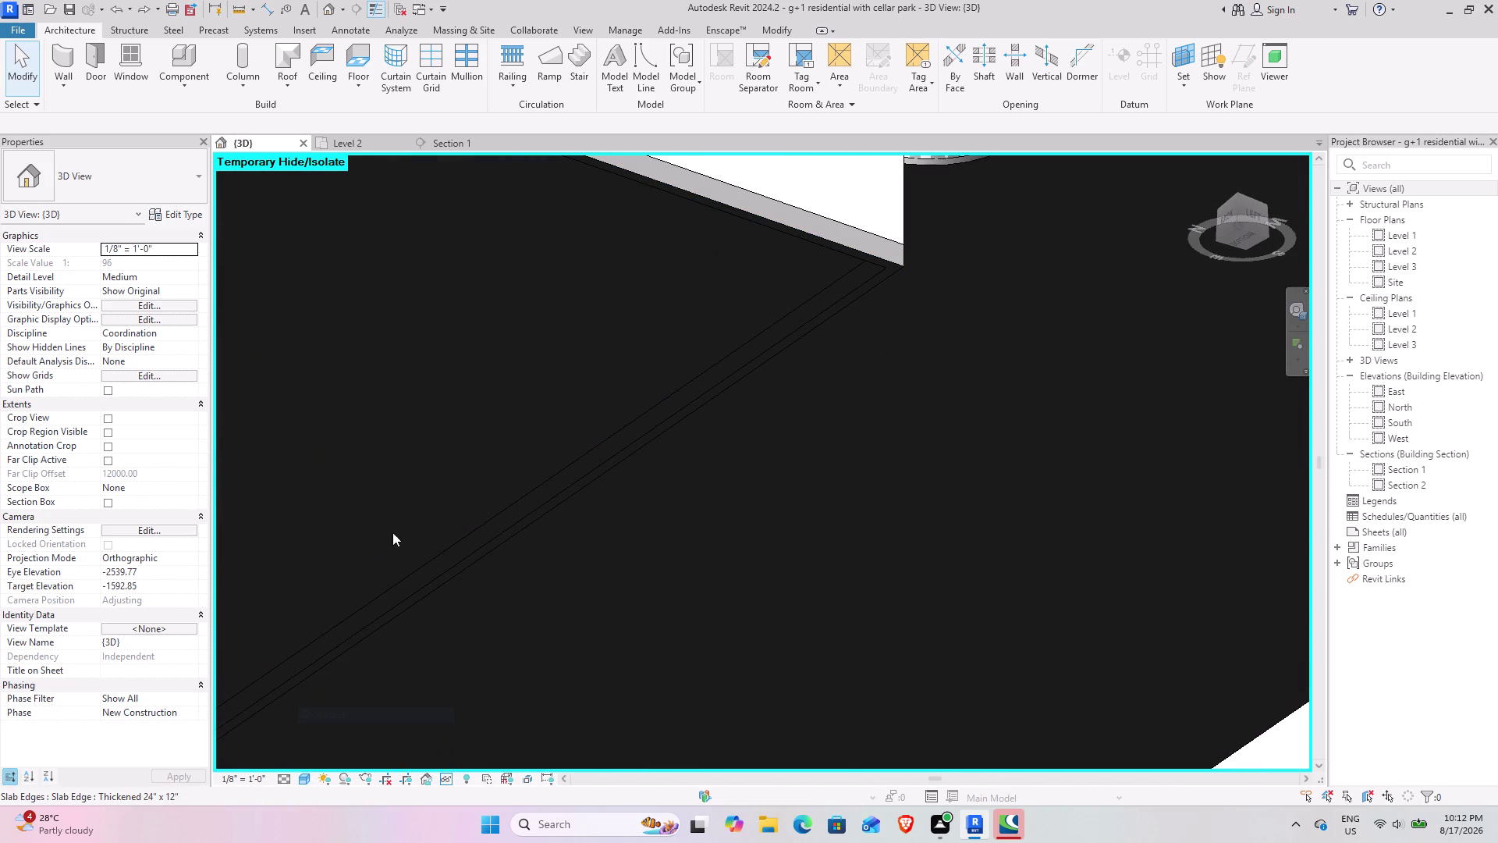
middle_drag(389, 548, 398, 721)
middle_drag(496, 465, 502, 663)
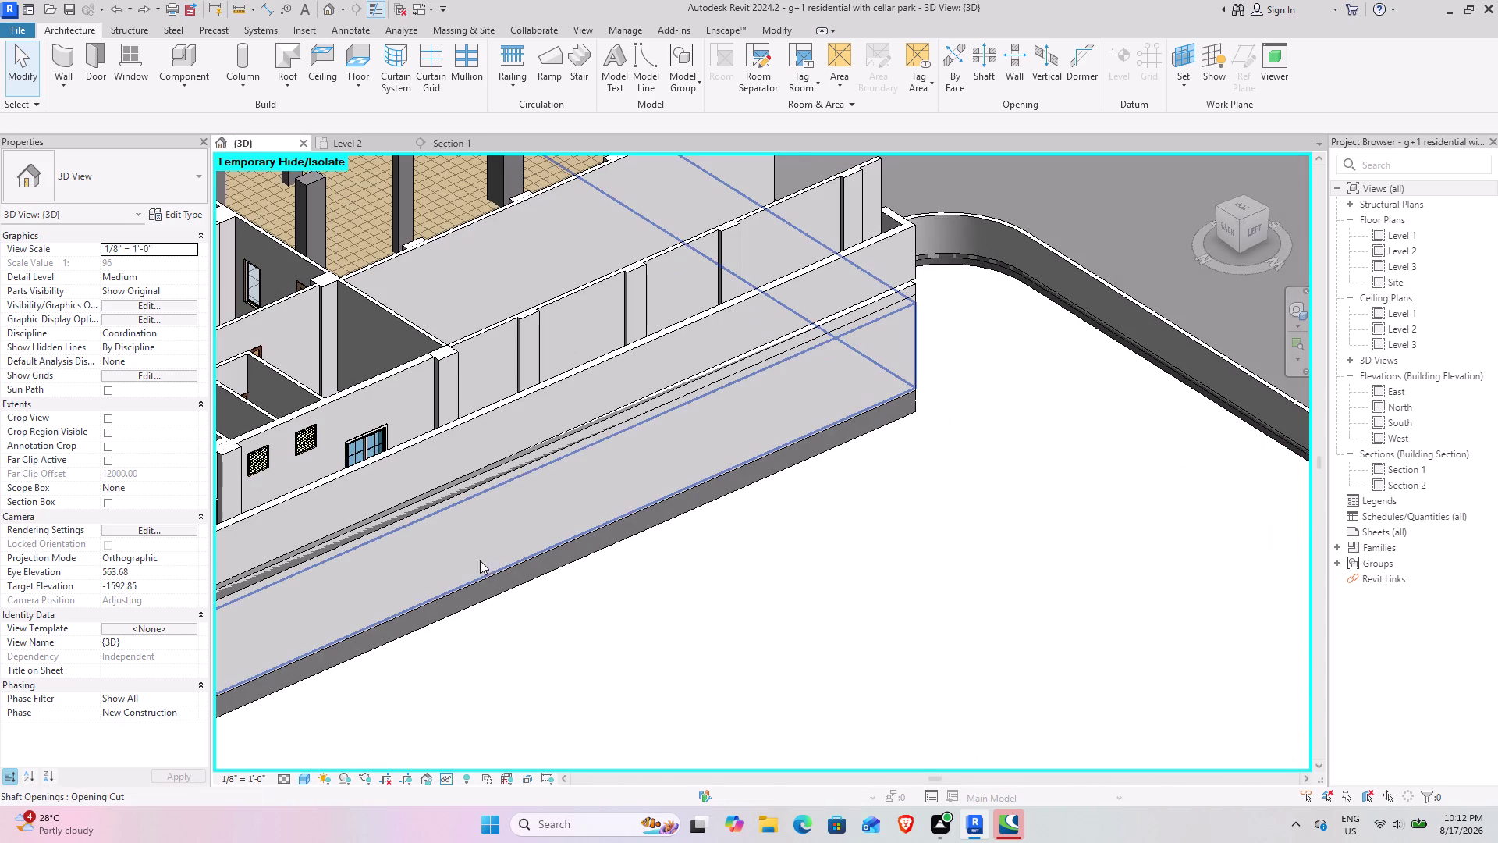
click(313, 773)
click(331, 715)
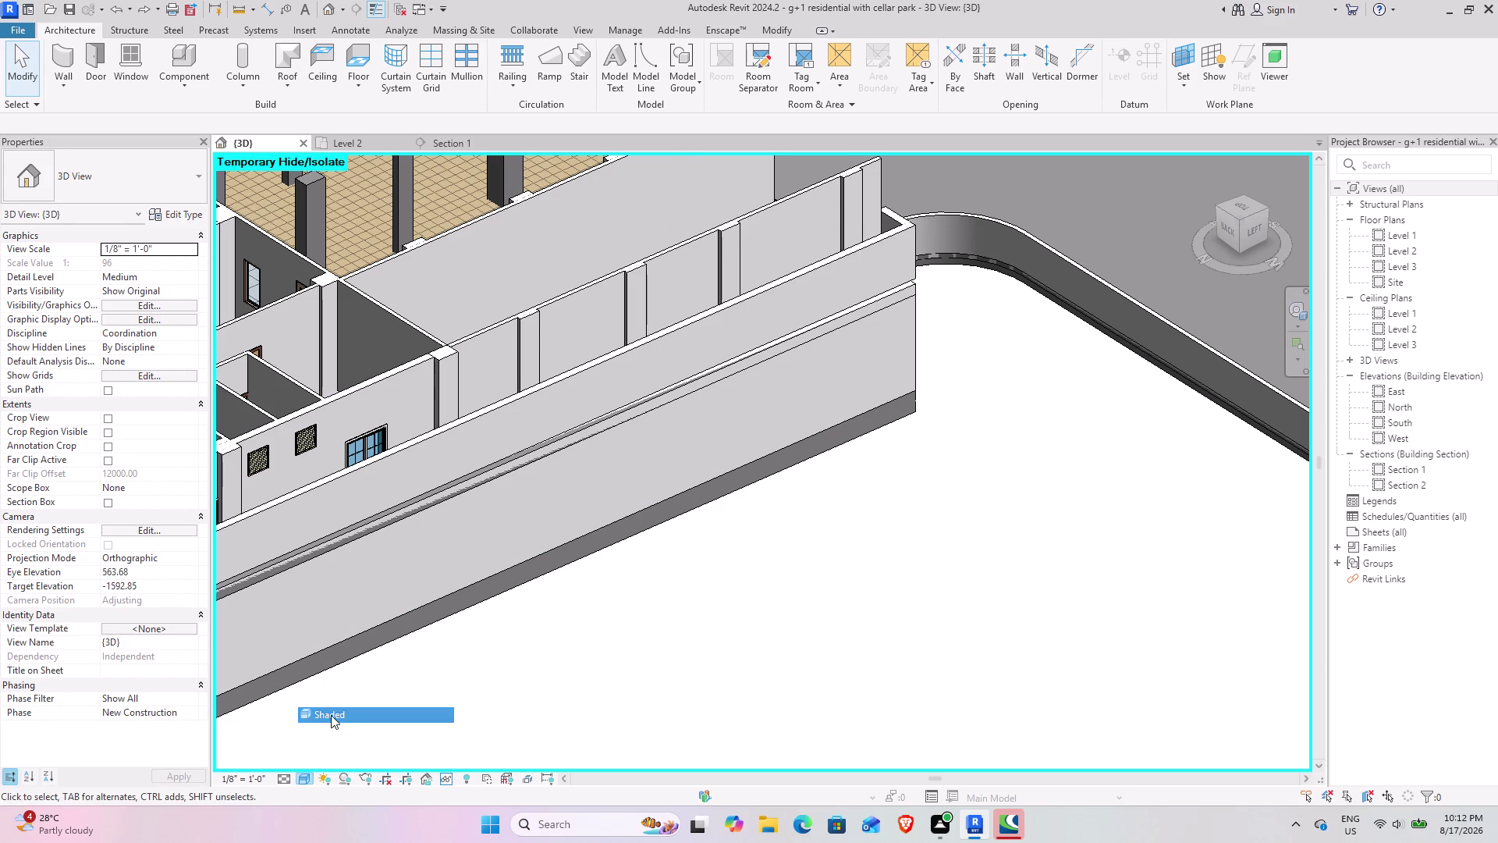
scroll(down, 3)
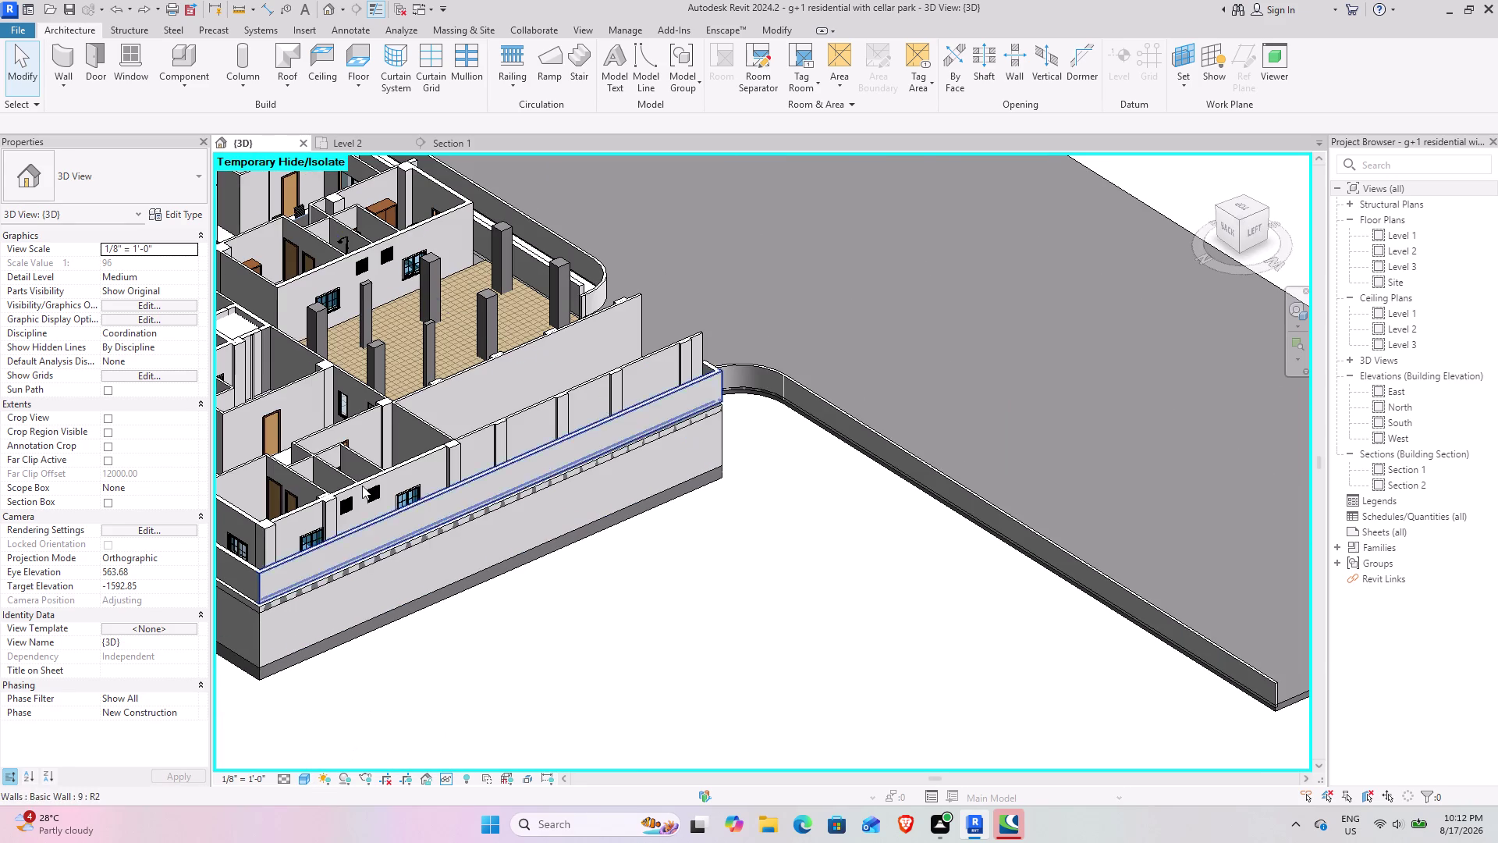
middle_drag(377, 495, 639, 632)
scroll(up, 3)
middle_drag(413, 618, 557, 550)
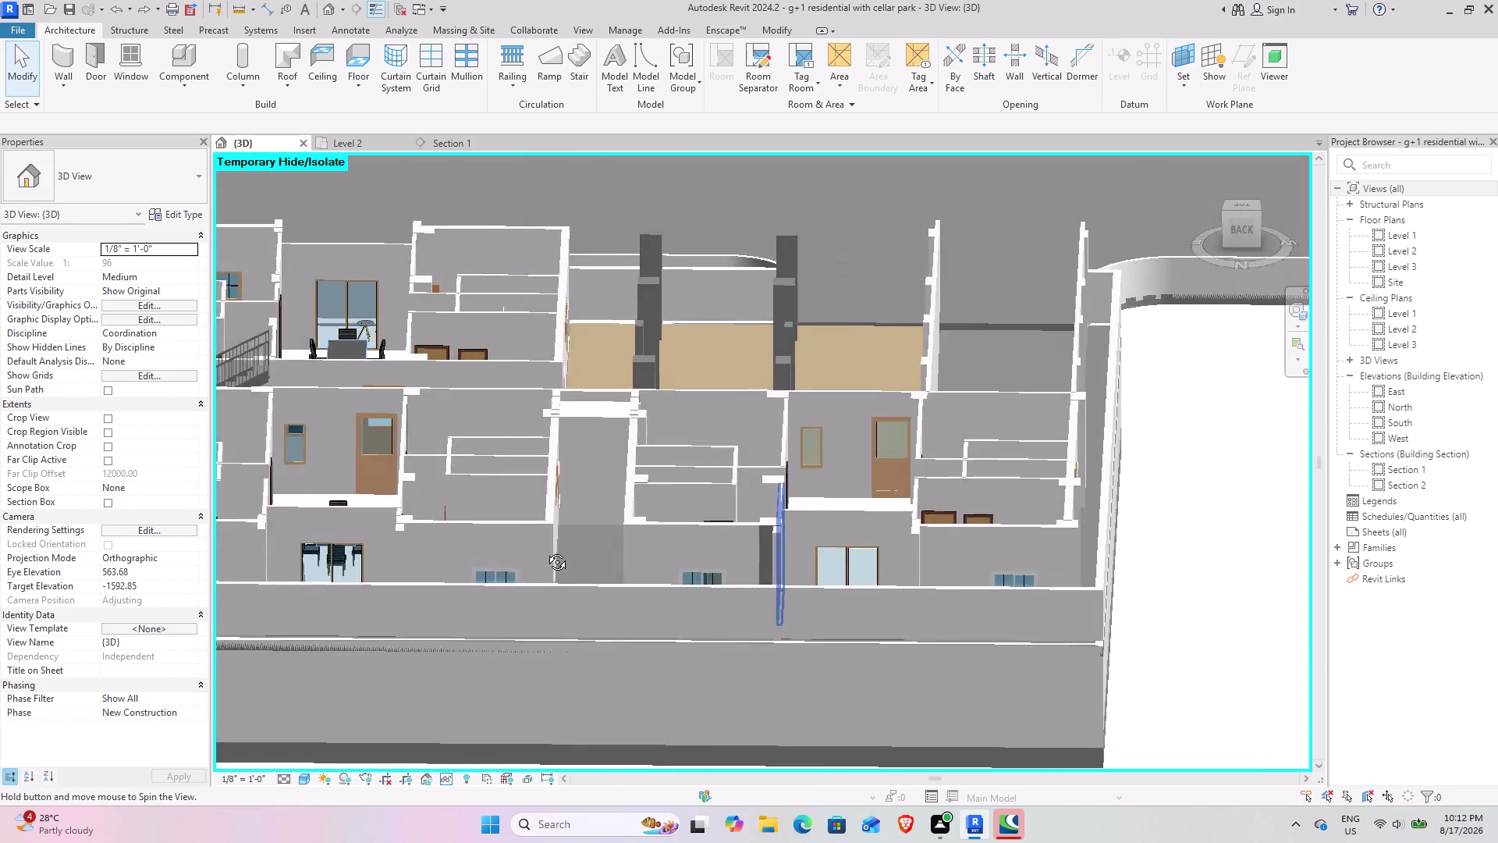
middle_drag(556, 550, 280, 620)
middle_drag(429, 552, 730, 439)
middle_drag(683, 457, 686, 273)
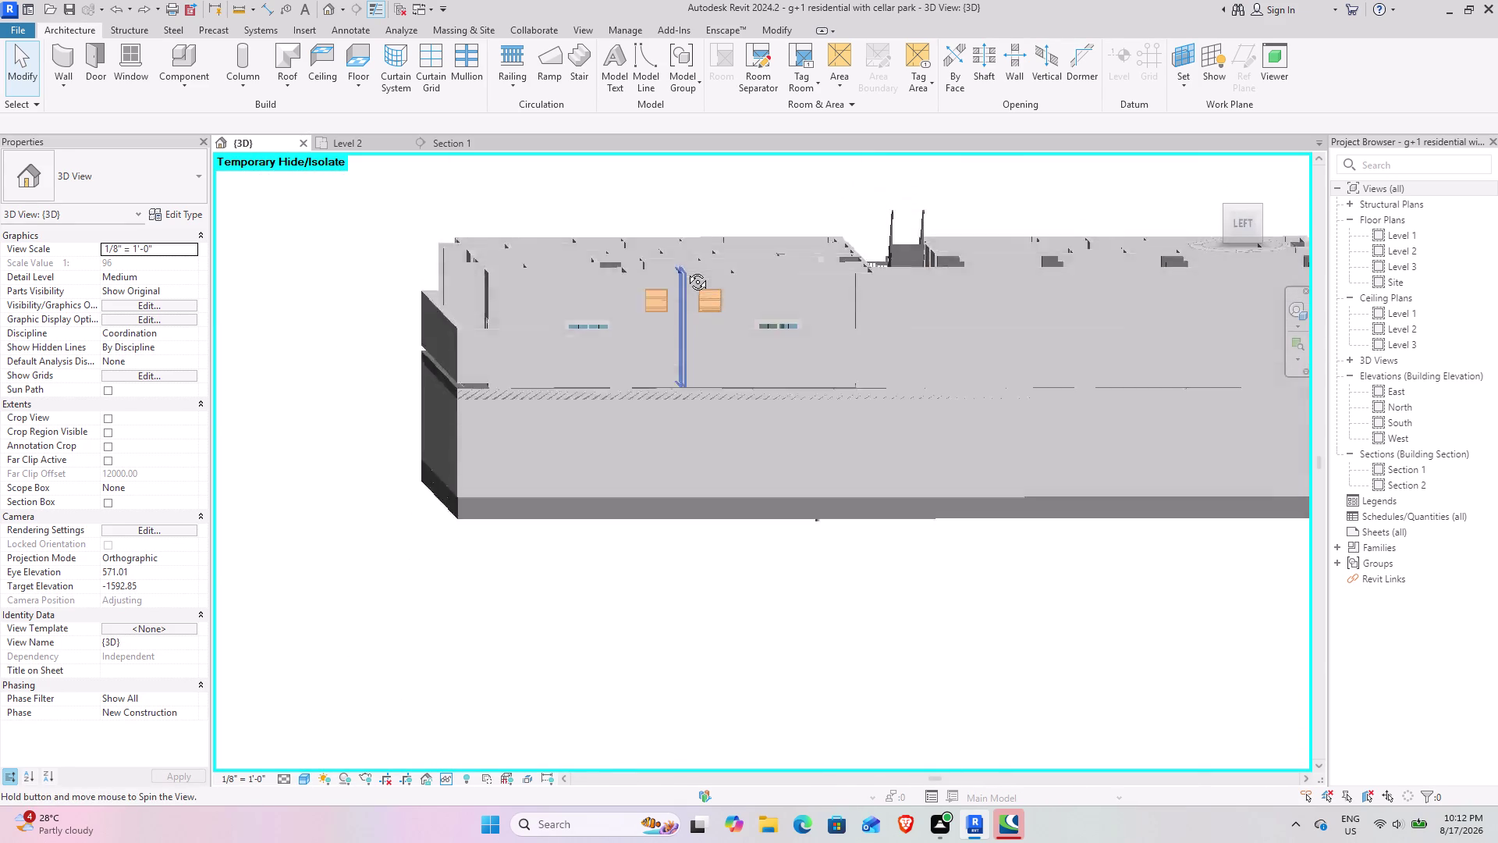
middle_drag(686, 273, 451, 554)
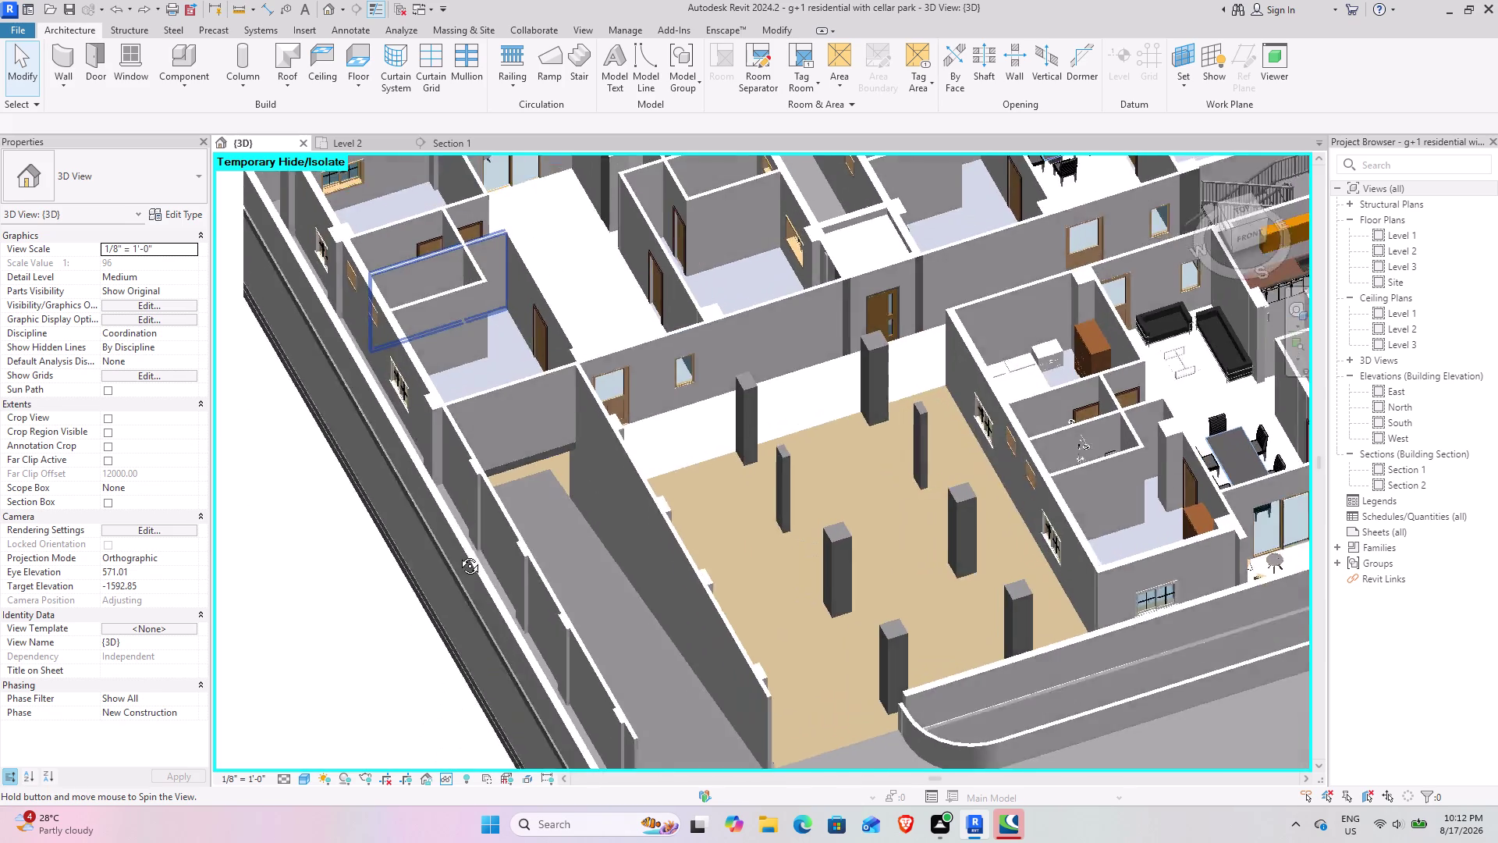
middle_drag(451, 554, 472, 549)
scroll(down, 3)
middle_drag(604, 577, 504, 613)
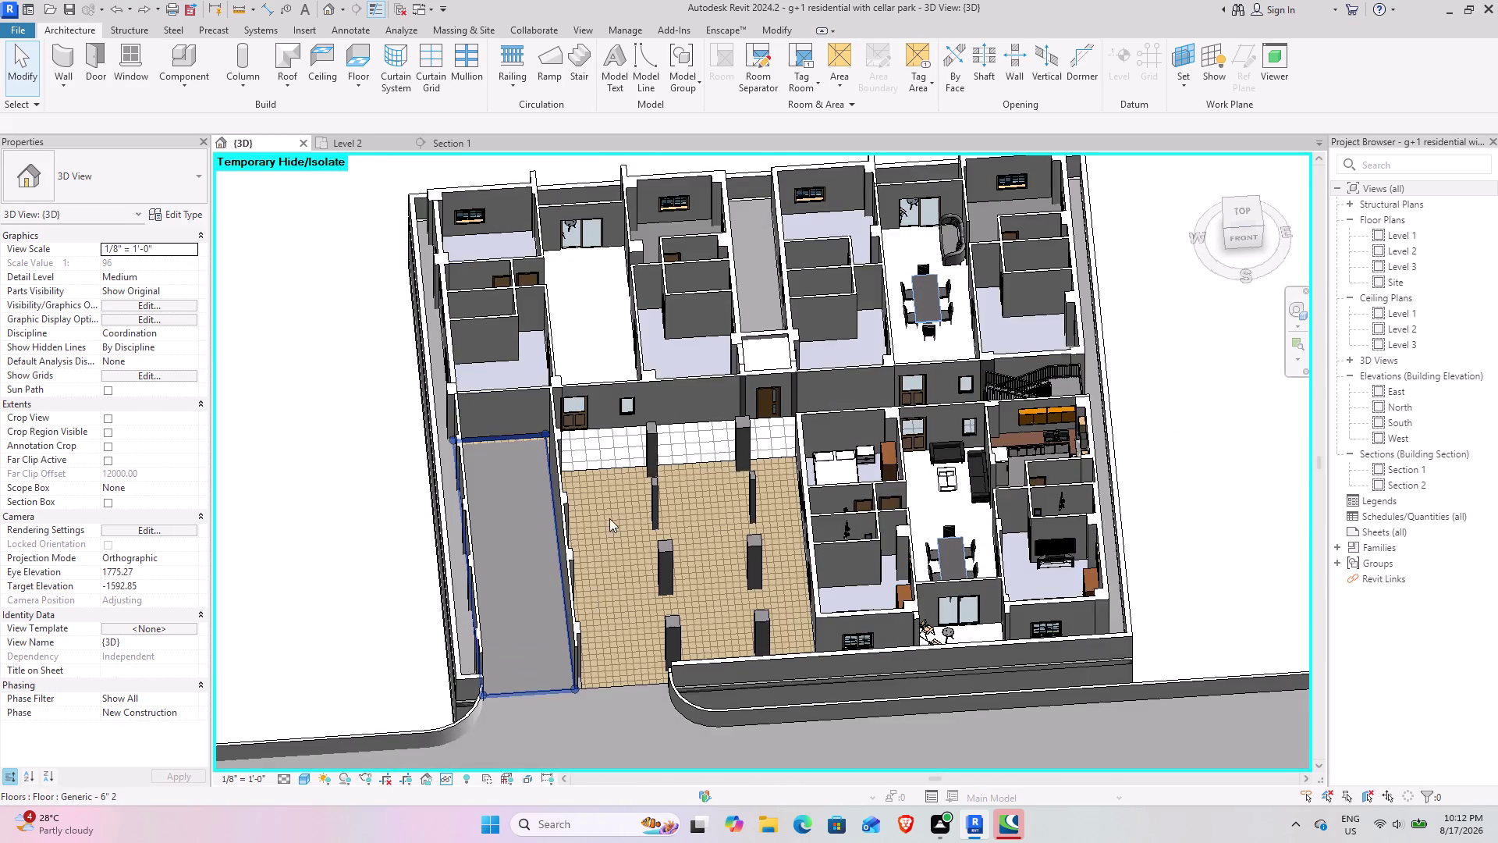
middle_drag(606, 516, 405, 605)
middle_drag(506, 630, 515, 627)
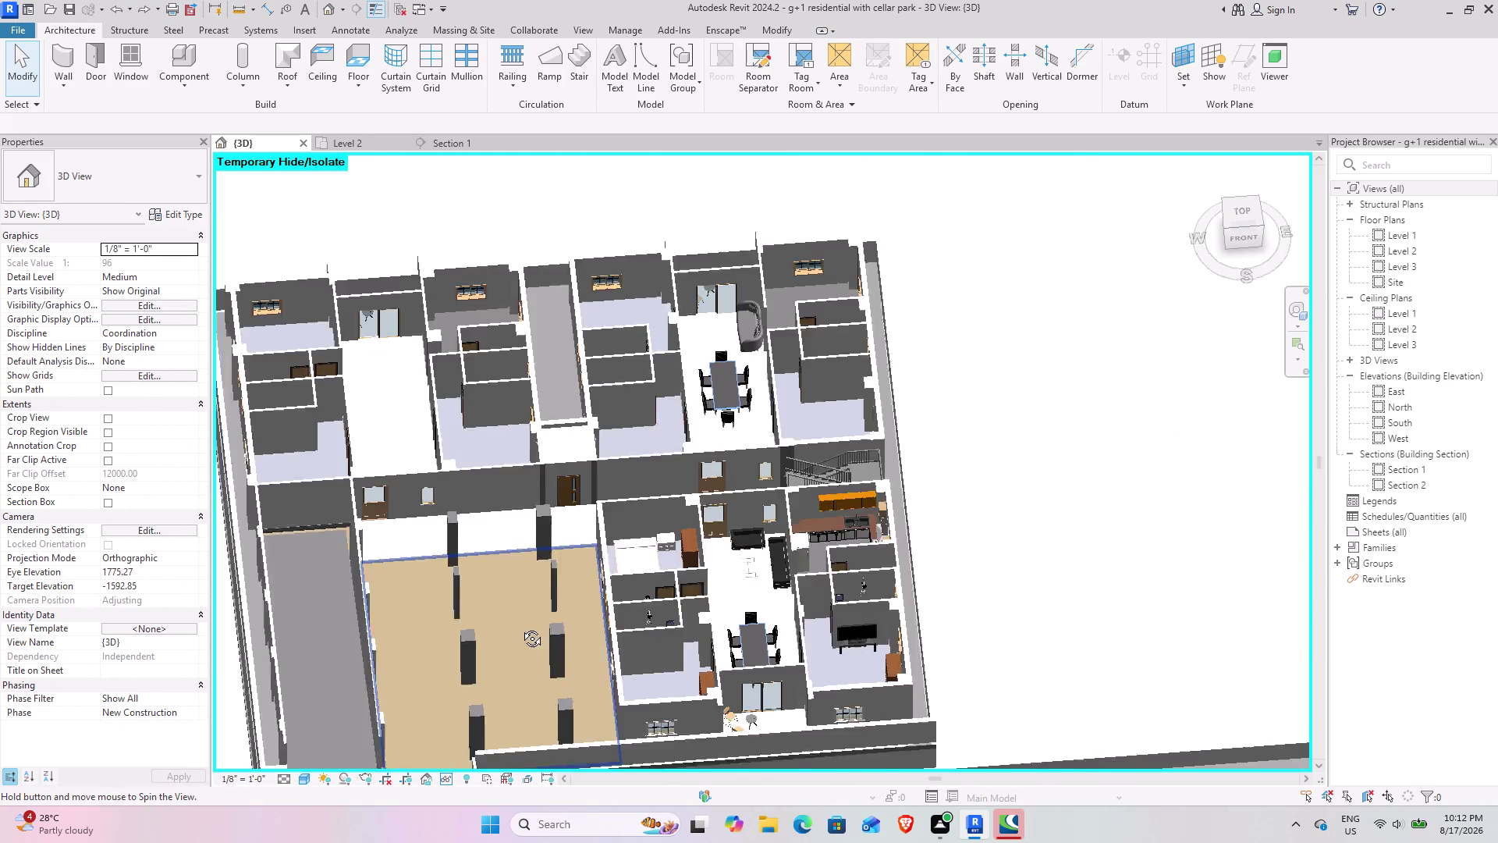
middle_drag(515, 628, 600, 631)
middle_drag(588, 630, 614, 585)
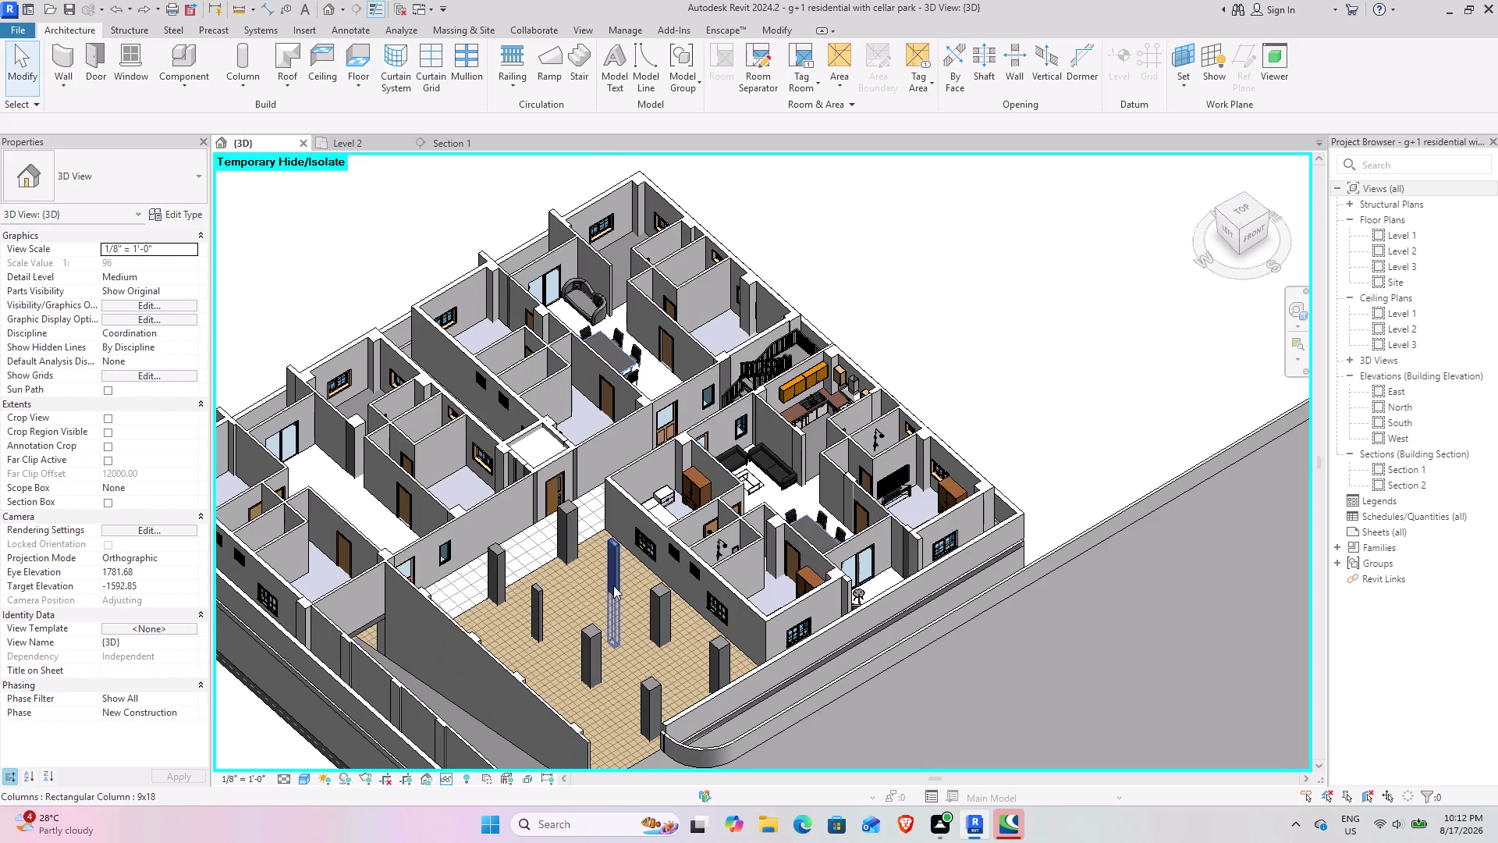
scroll(down, 3)
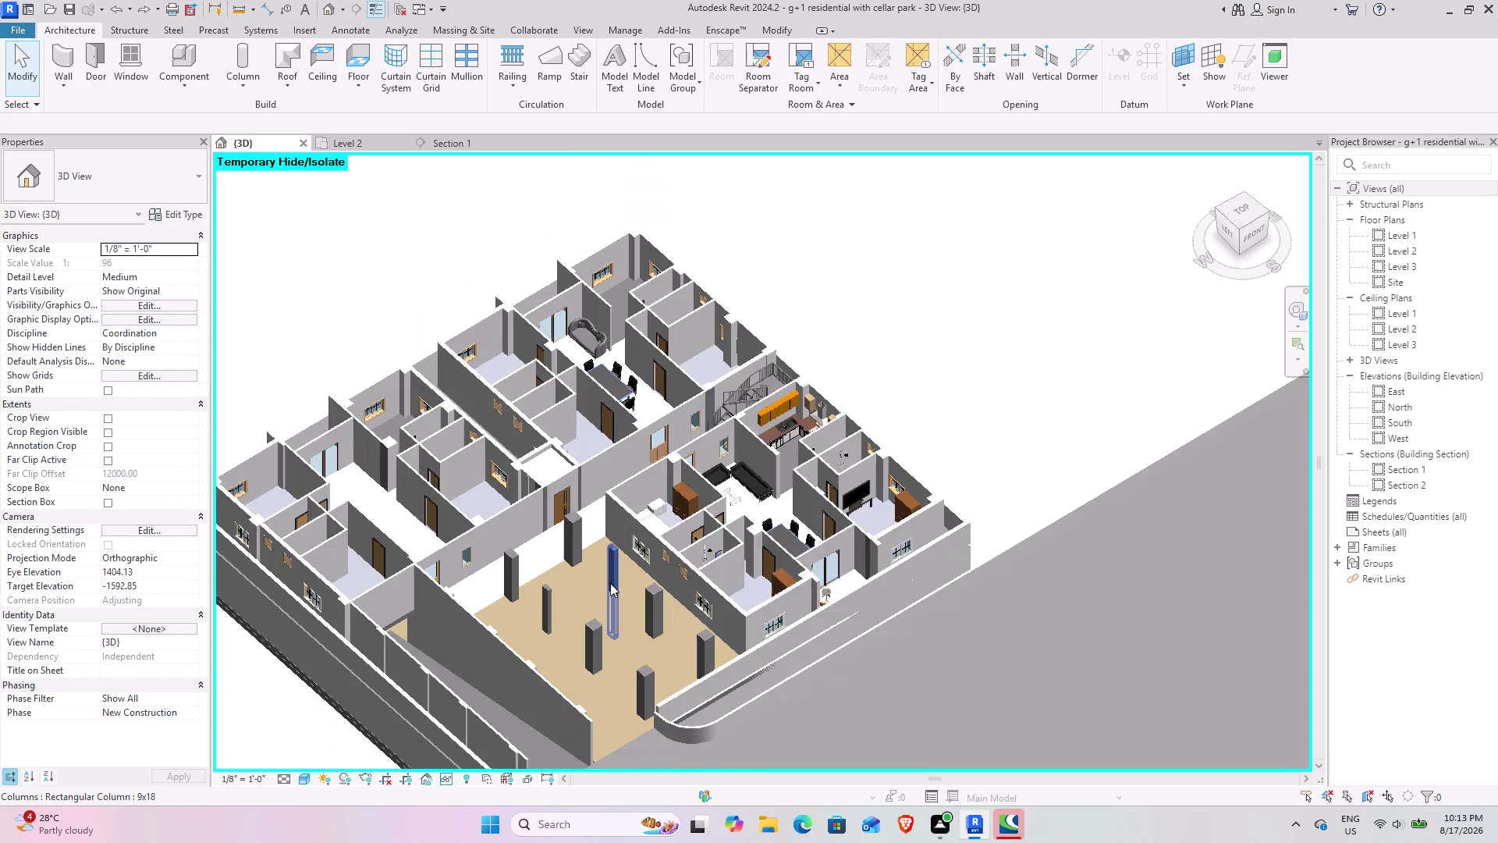
middle_drag(669, 561, 558, 650)
middle_drag(532, 665, 485, 502)
middle_drag(656, 541, 570, 609)
middle_drag(608, 601, 628, 698)
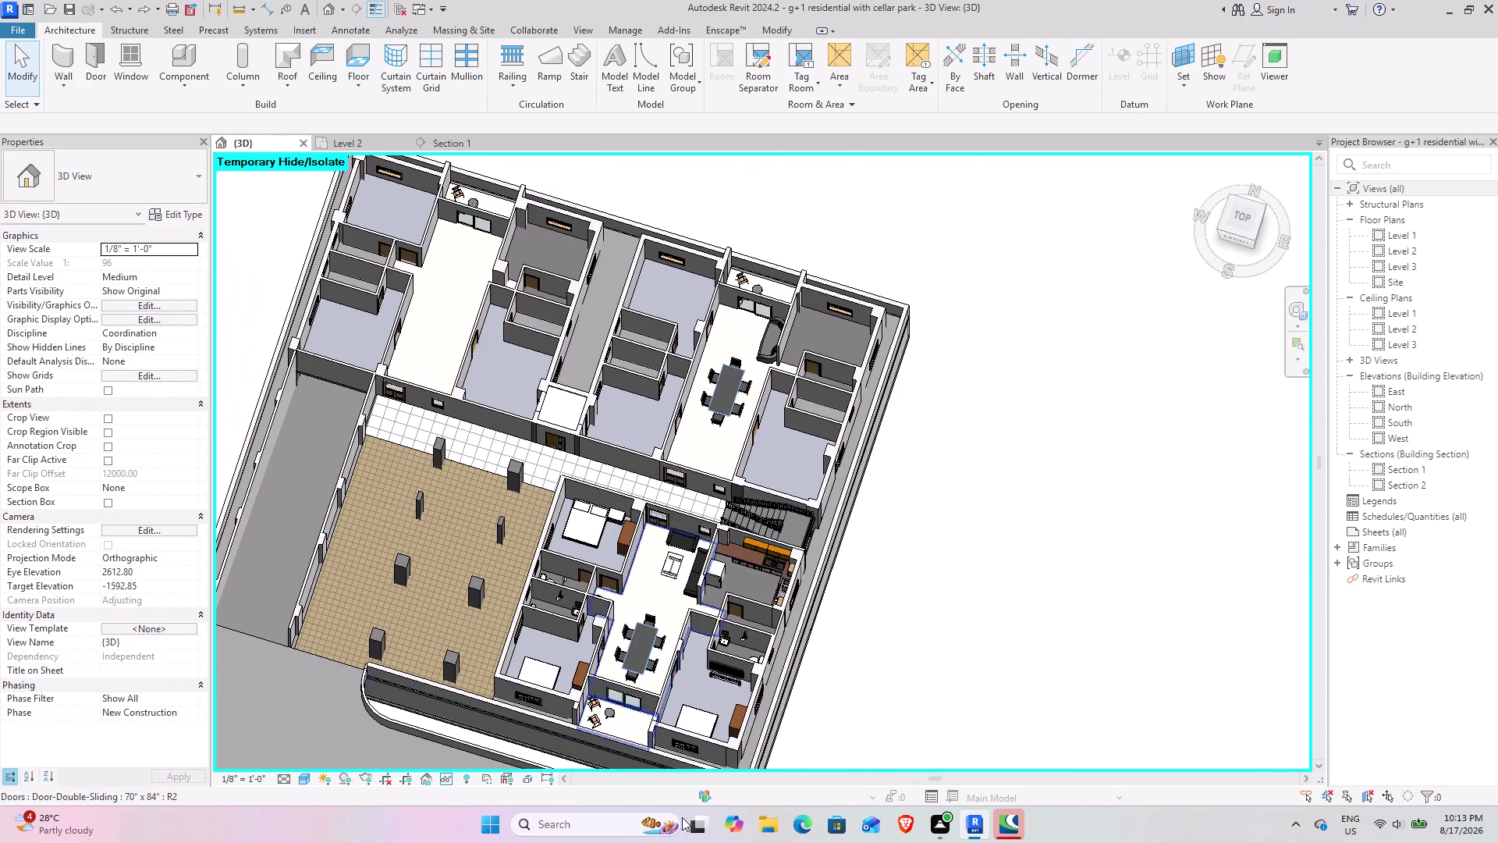
scroll(up, 3)
scroll(up, 3)
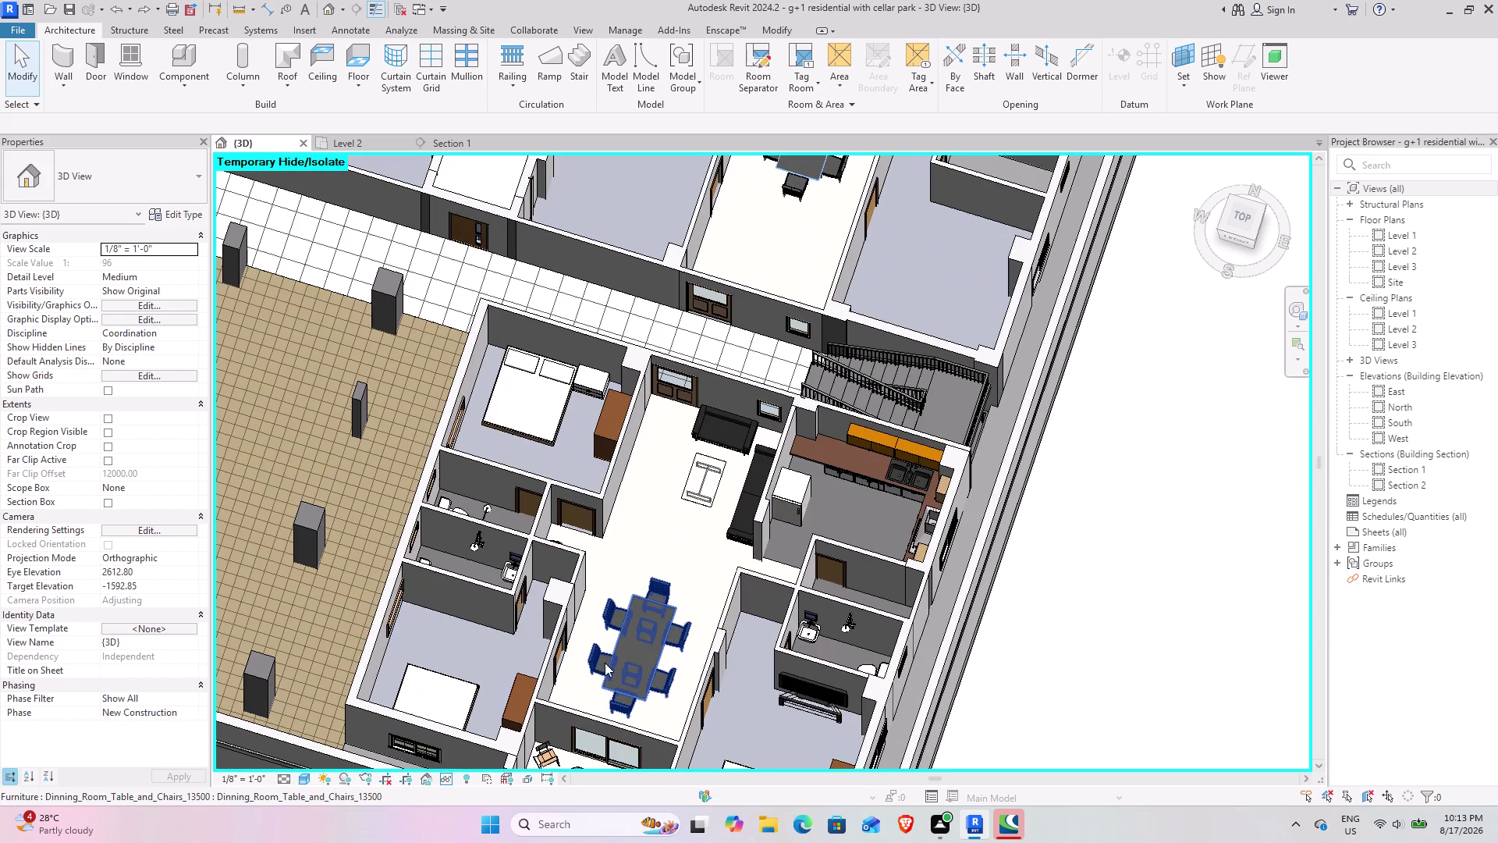
scroll(down, 3)
middle_drag(651, 516, 586, 640)
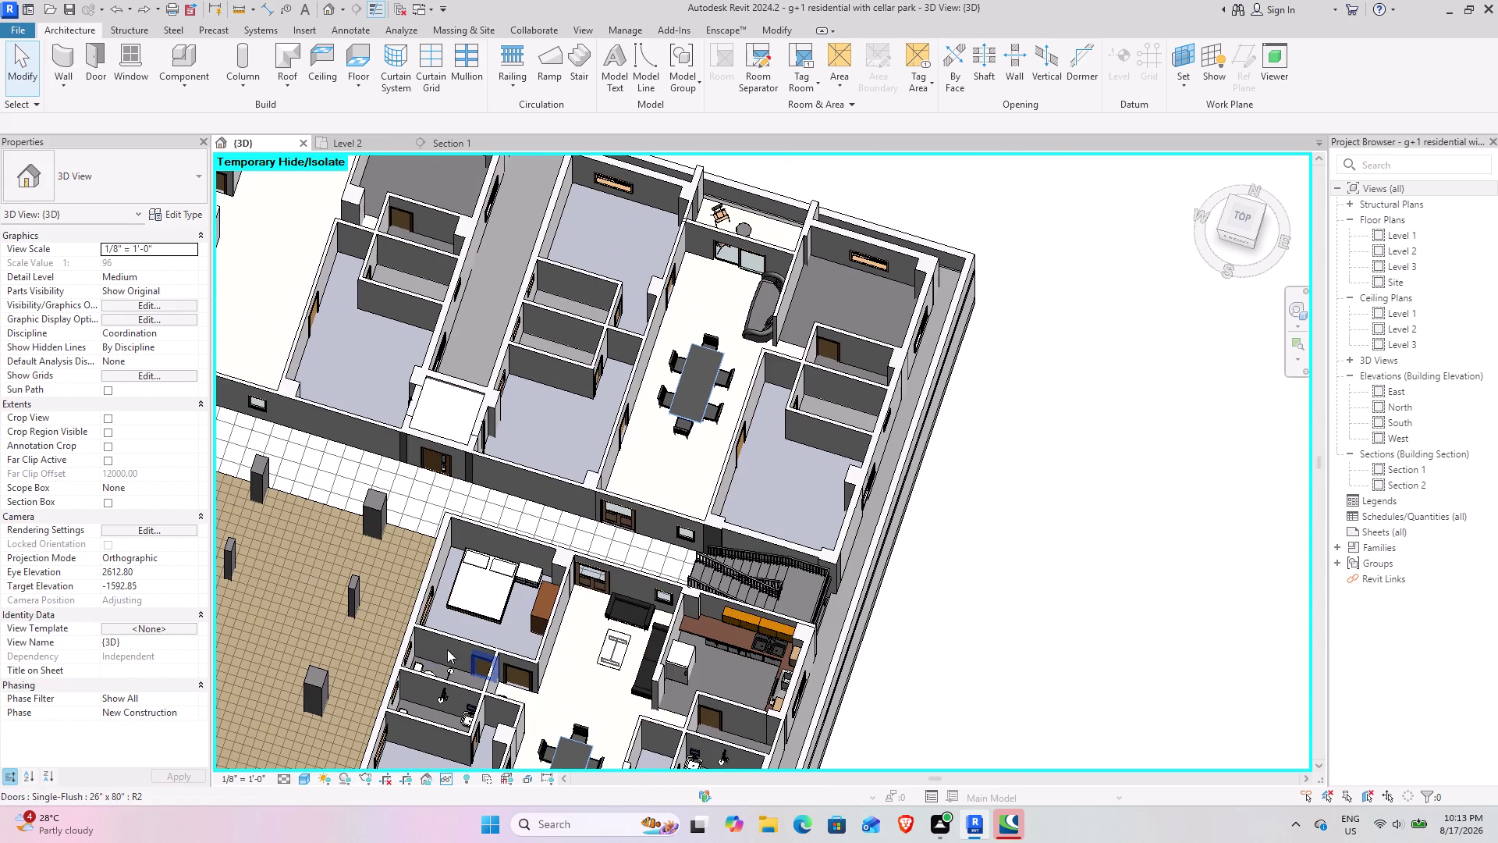
scroll(down, 3)
middle_drag(549, 476, 622, 465)
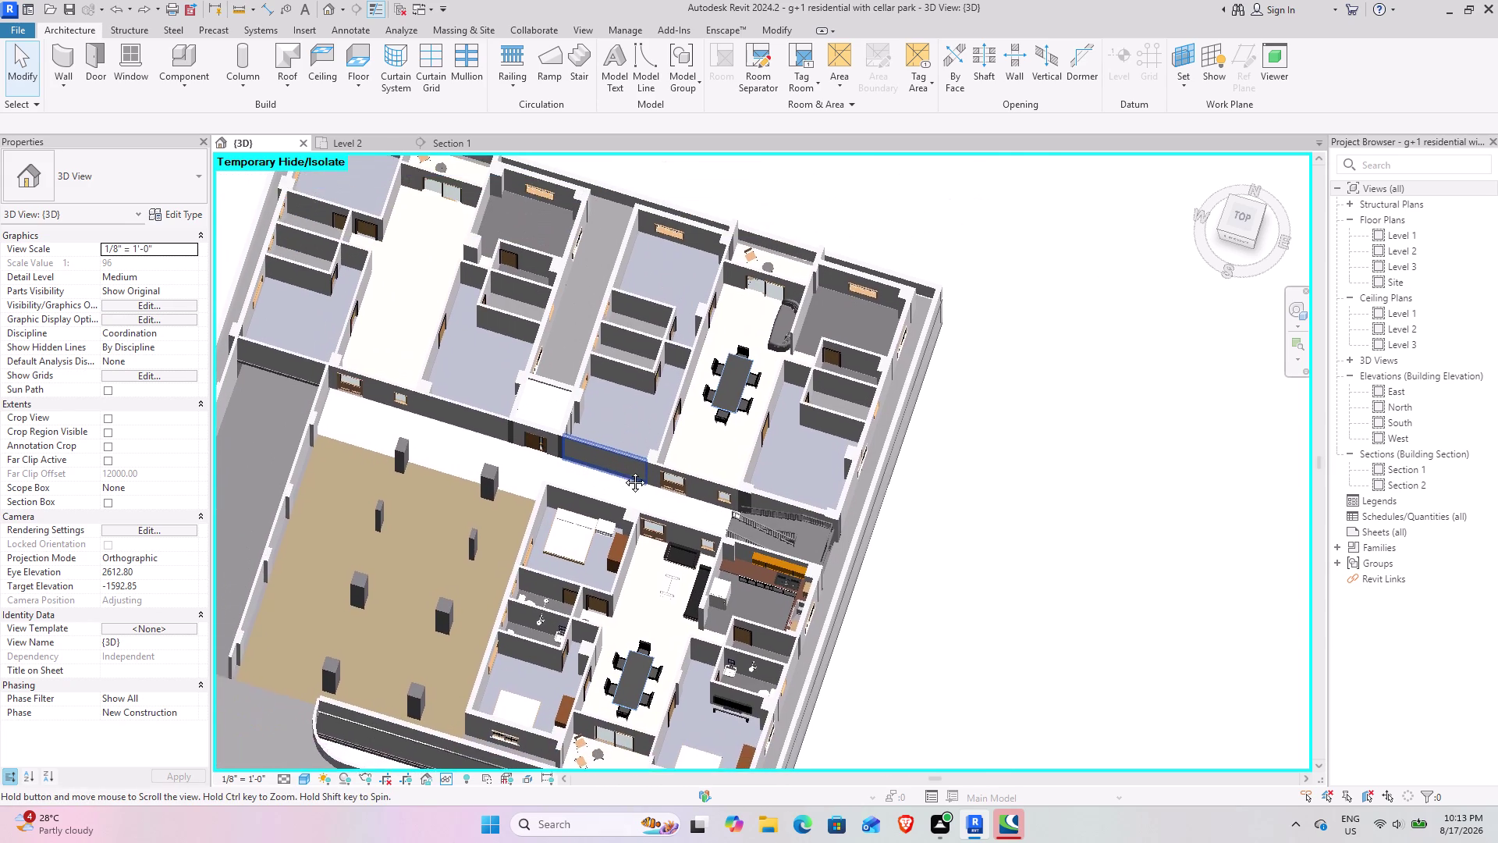
middle_drag(622, 465, 625, 480)
On Level 2, pan over the bedrooms to the staircase and select the small landing floor slab.
click(365, 143)
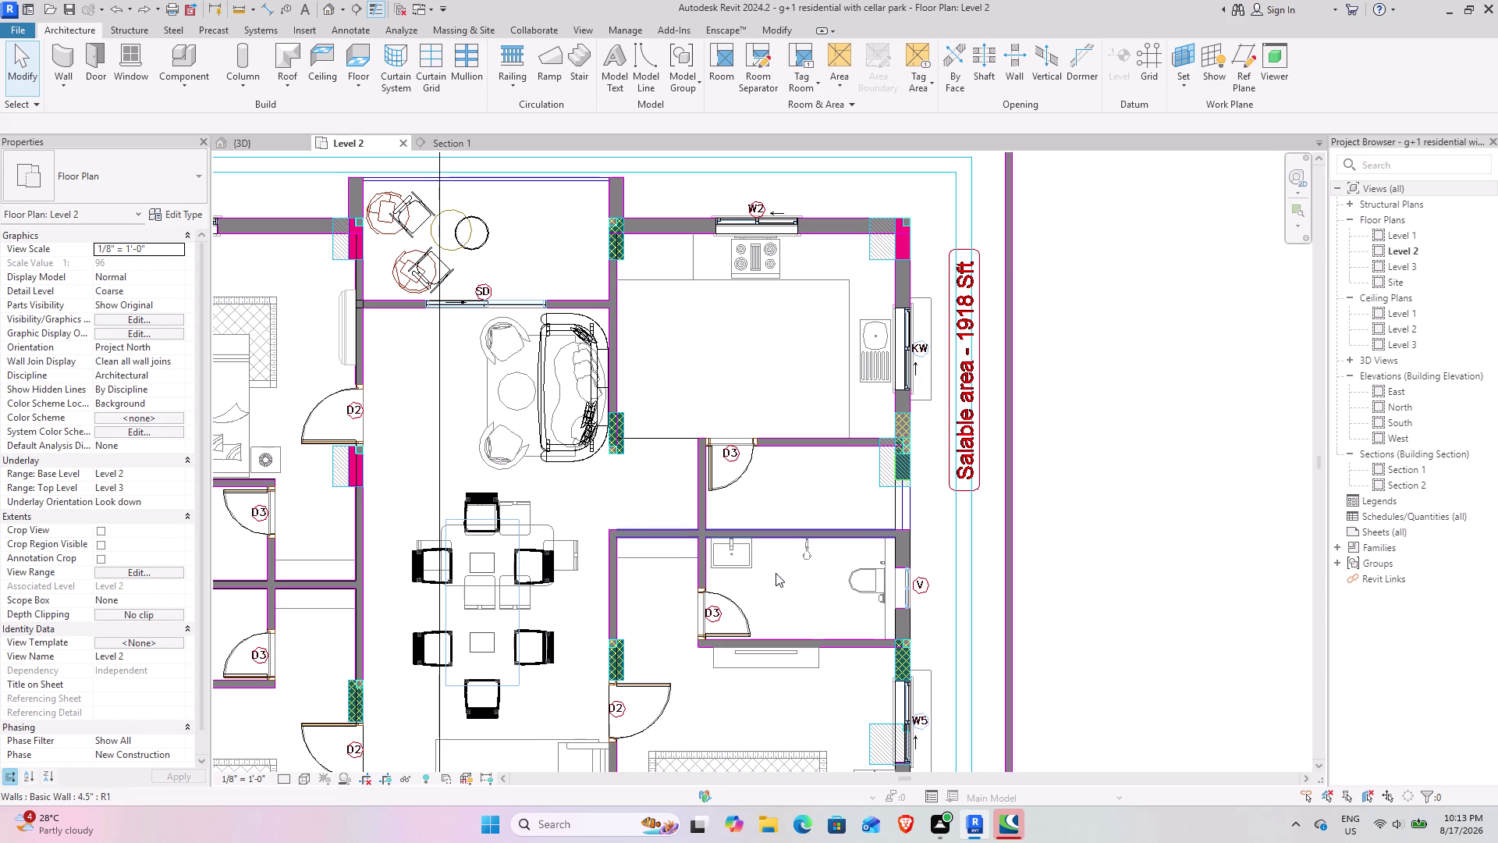
scroll(down, 3)
middle_drag(698, 526, 783, 444)
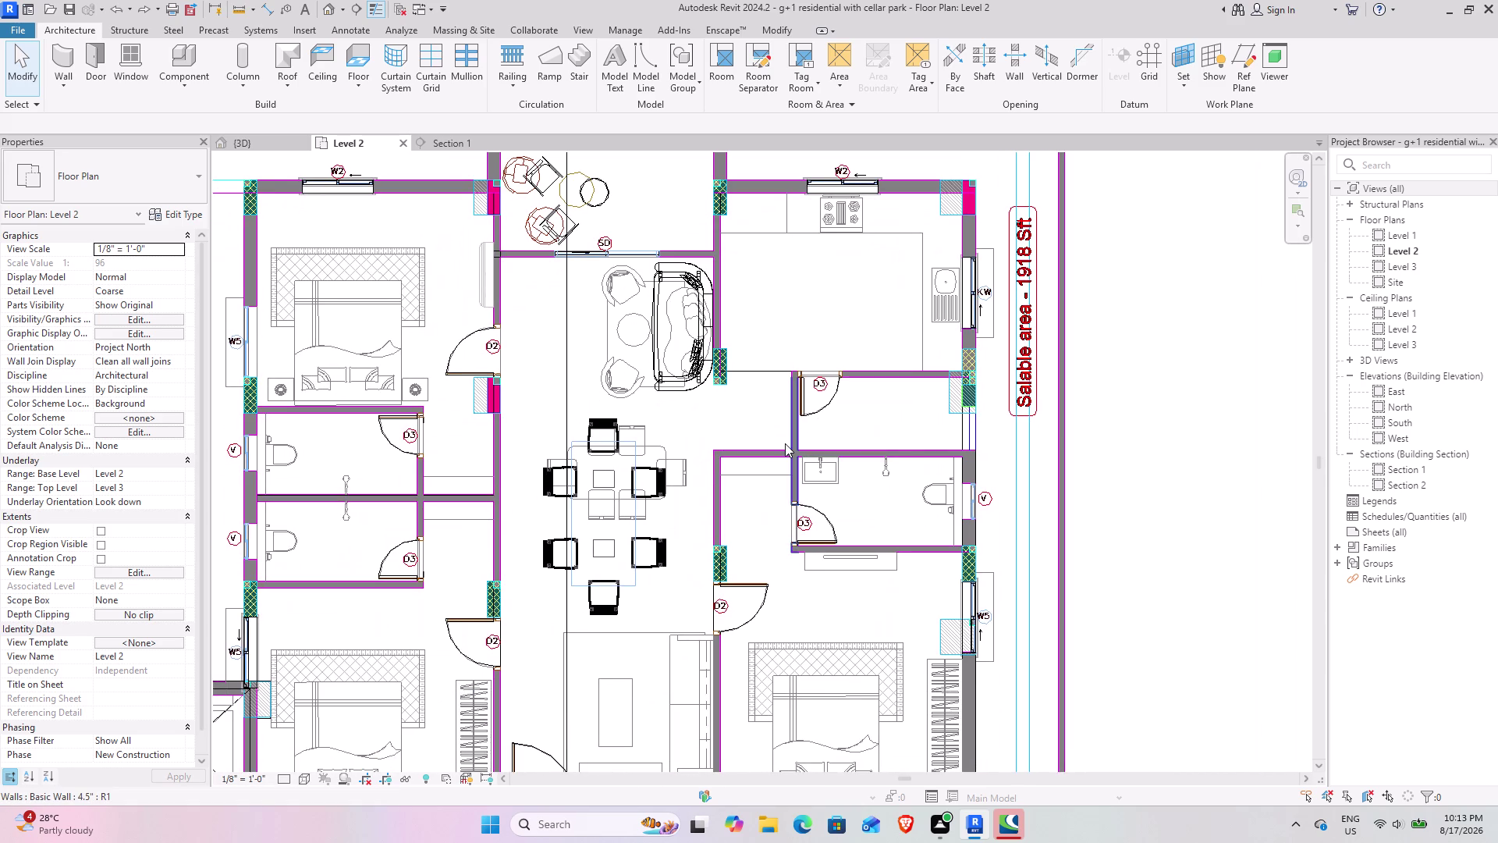
middle_drag(580, 493, 392, 448)
middle_drag(413, 478, 447, 244)
middle_drag(603, 509, 646, 366)
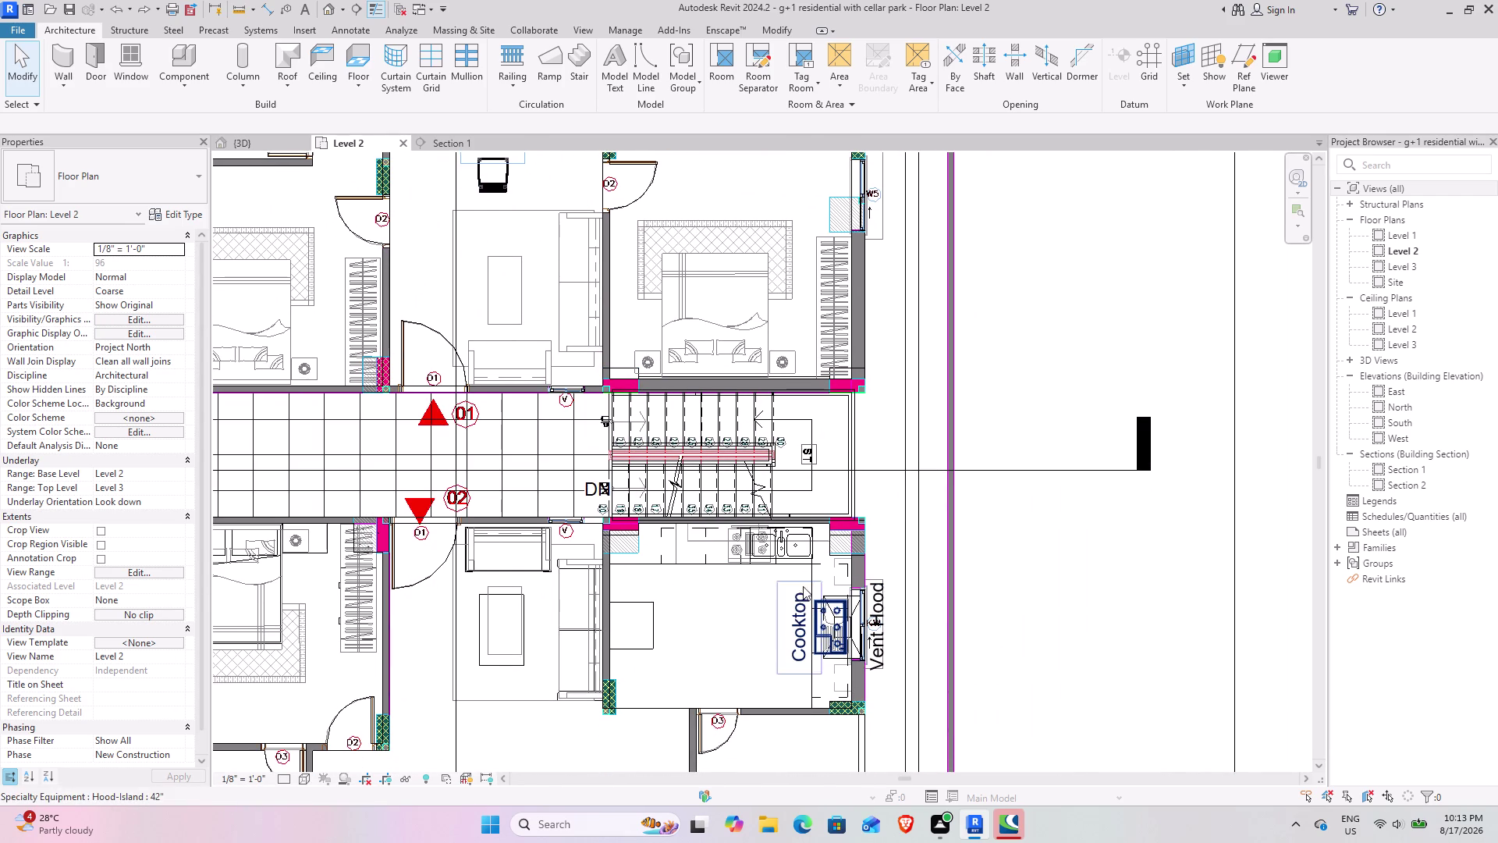
click(808, 568)
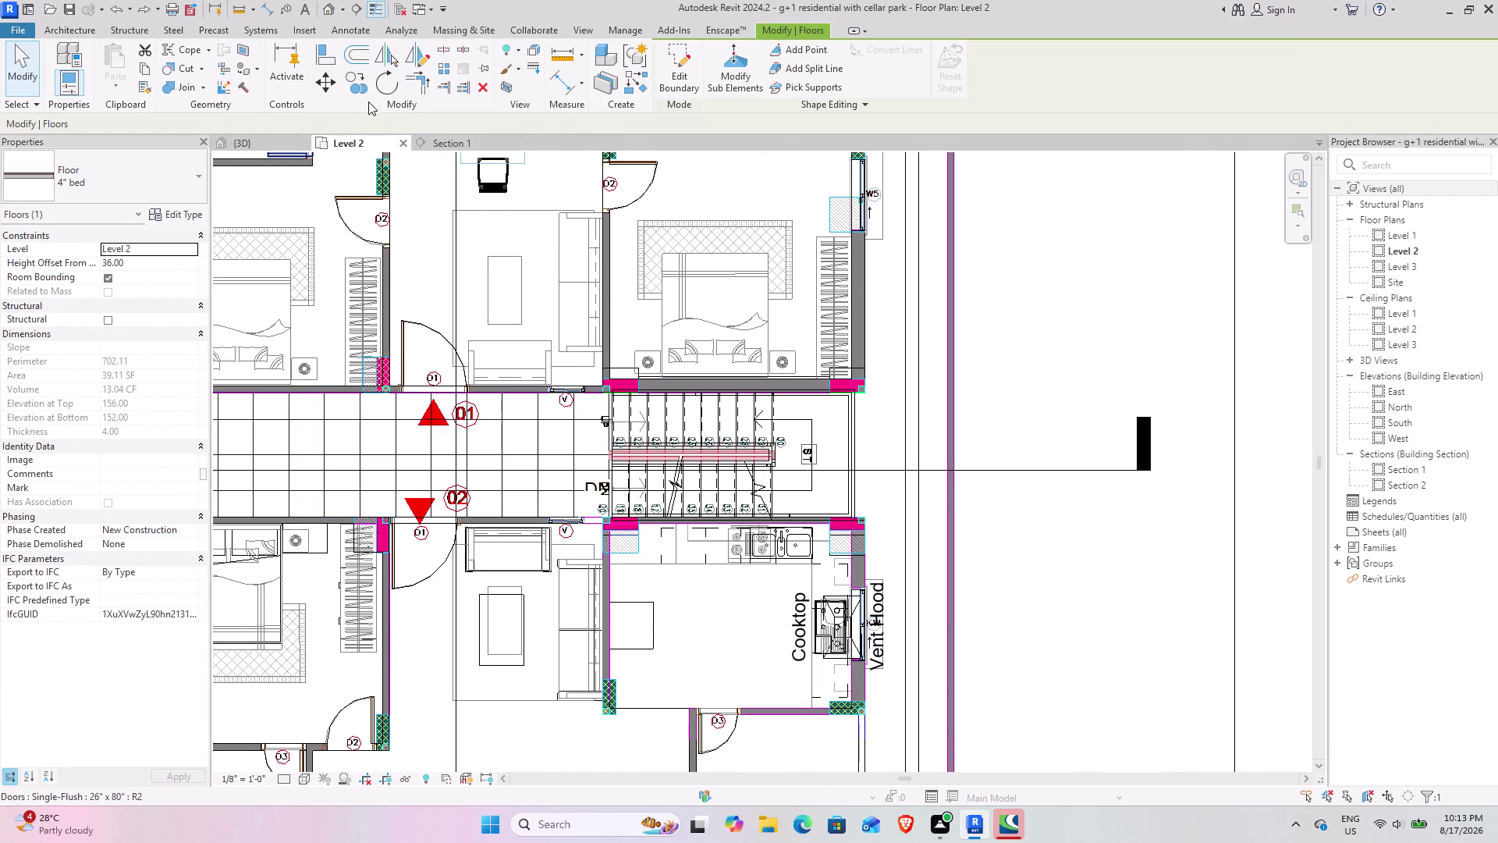
Start moving the staircase floor slab, with the stair wall corner as the start point.
click(352, 86)
scroll(up, 3)
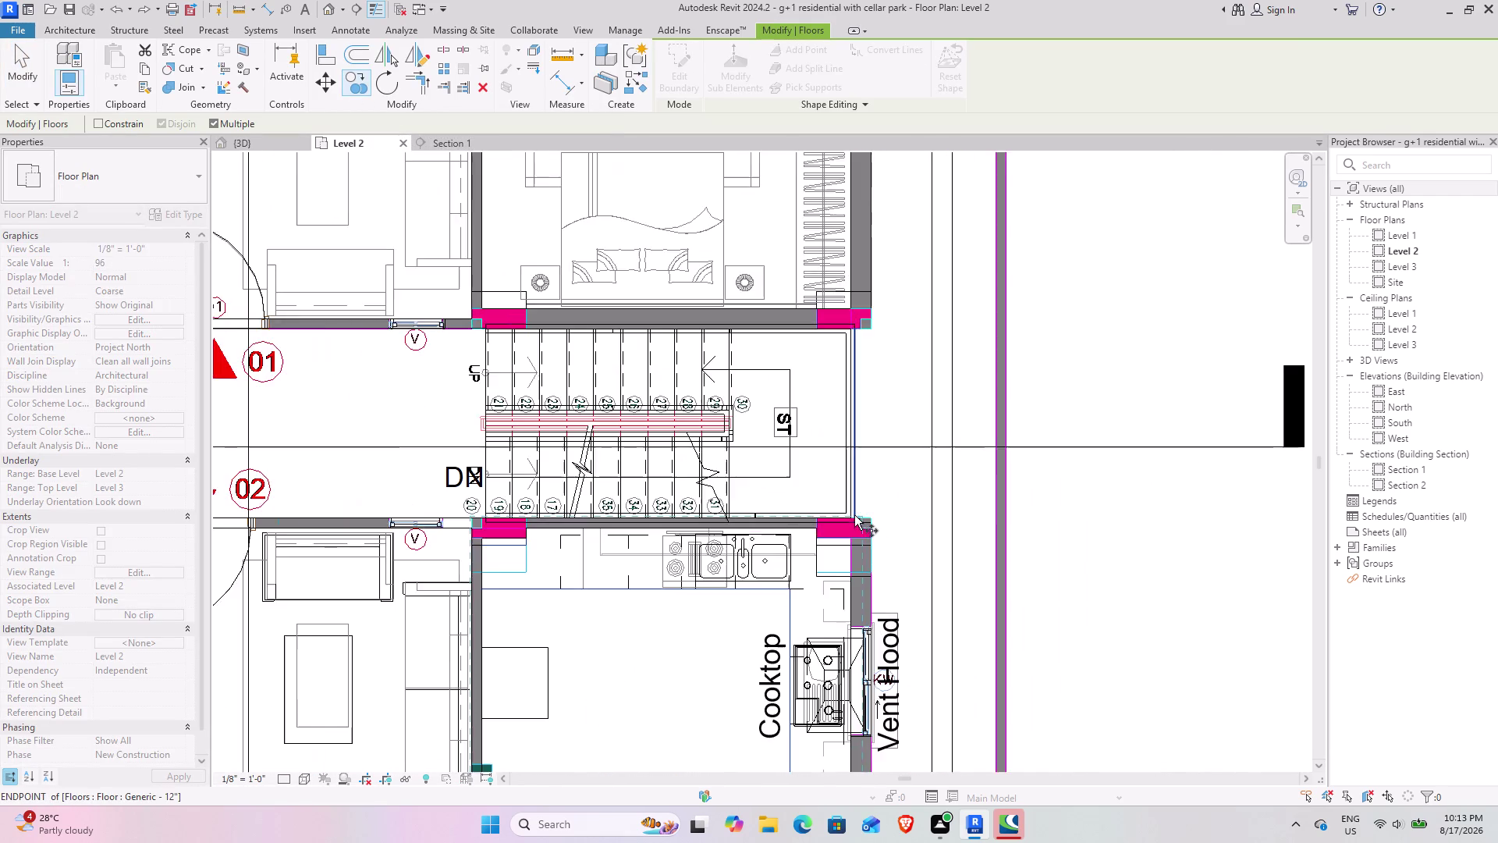
scroll(up, 3)
click(903, 508)
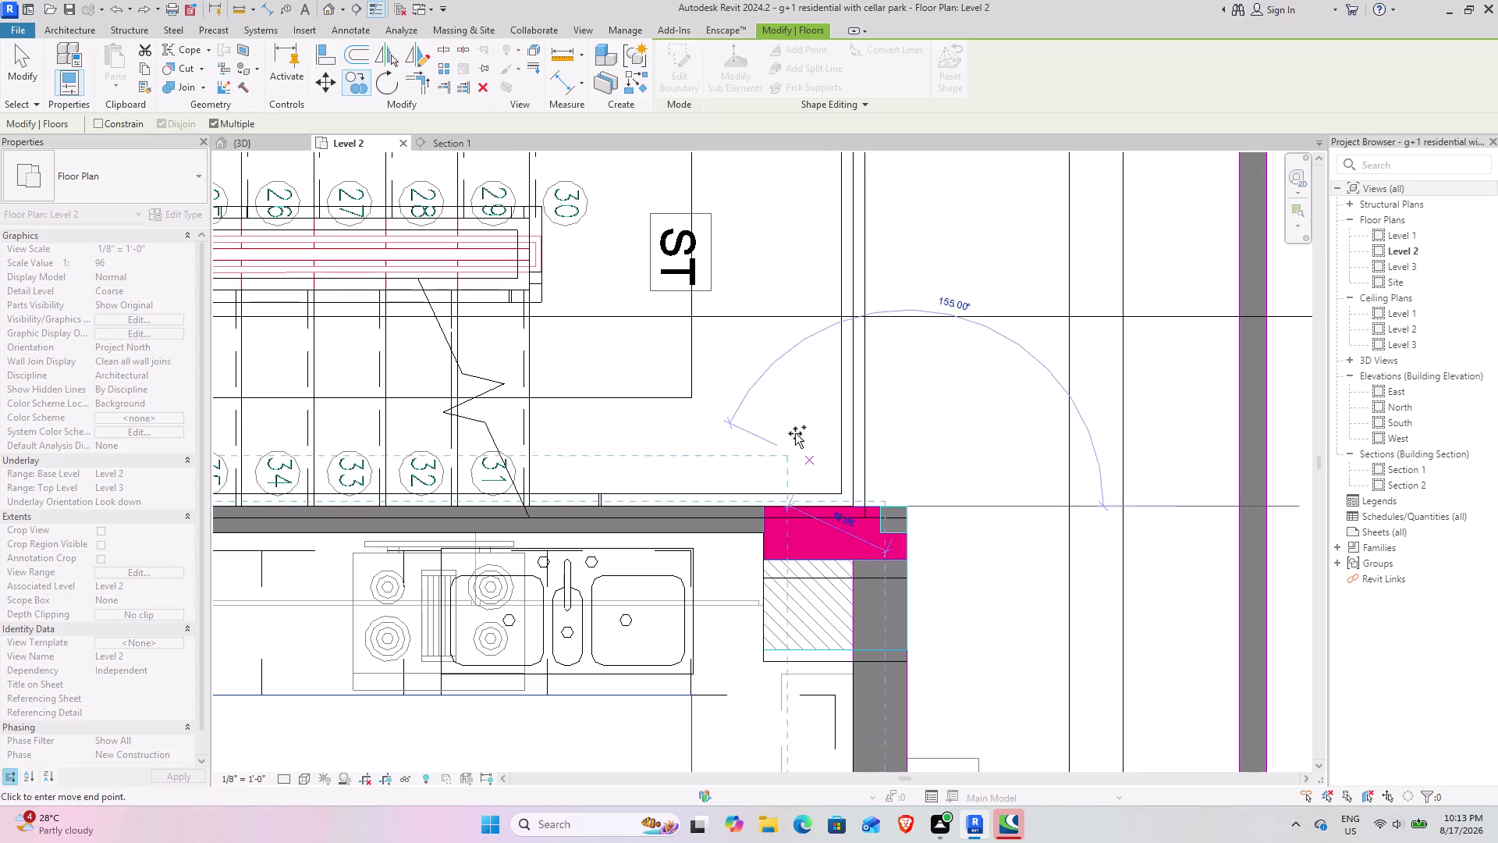
Pan to the kitchen's outer wall and snap to the column corner beside window W2.
scroll(down, 3)
scroll(down, 3)
middle_drag(796, 308, 805, 651)
middle_drag(805, 371, 863, 758)
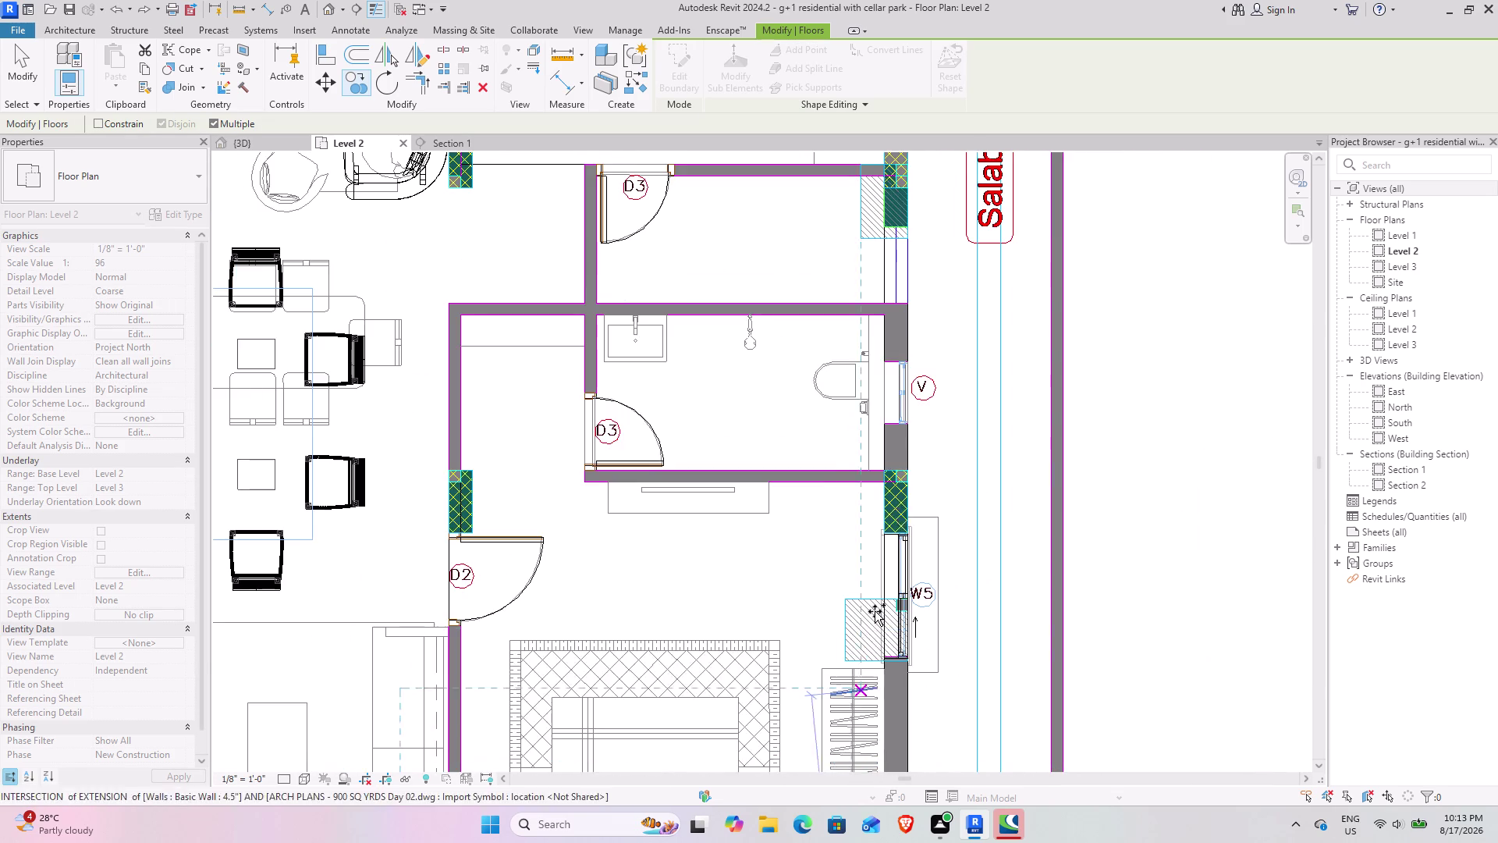
middle_drag(879, 474, 887, 818)
middle_drag(805, 472, 844, 746)
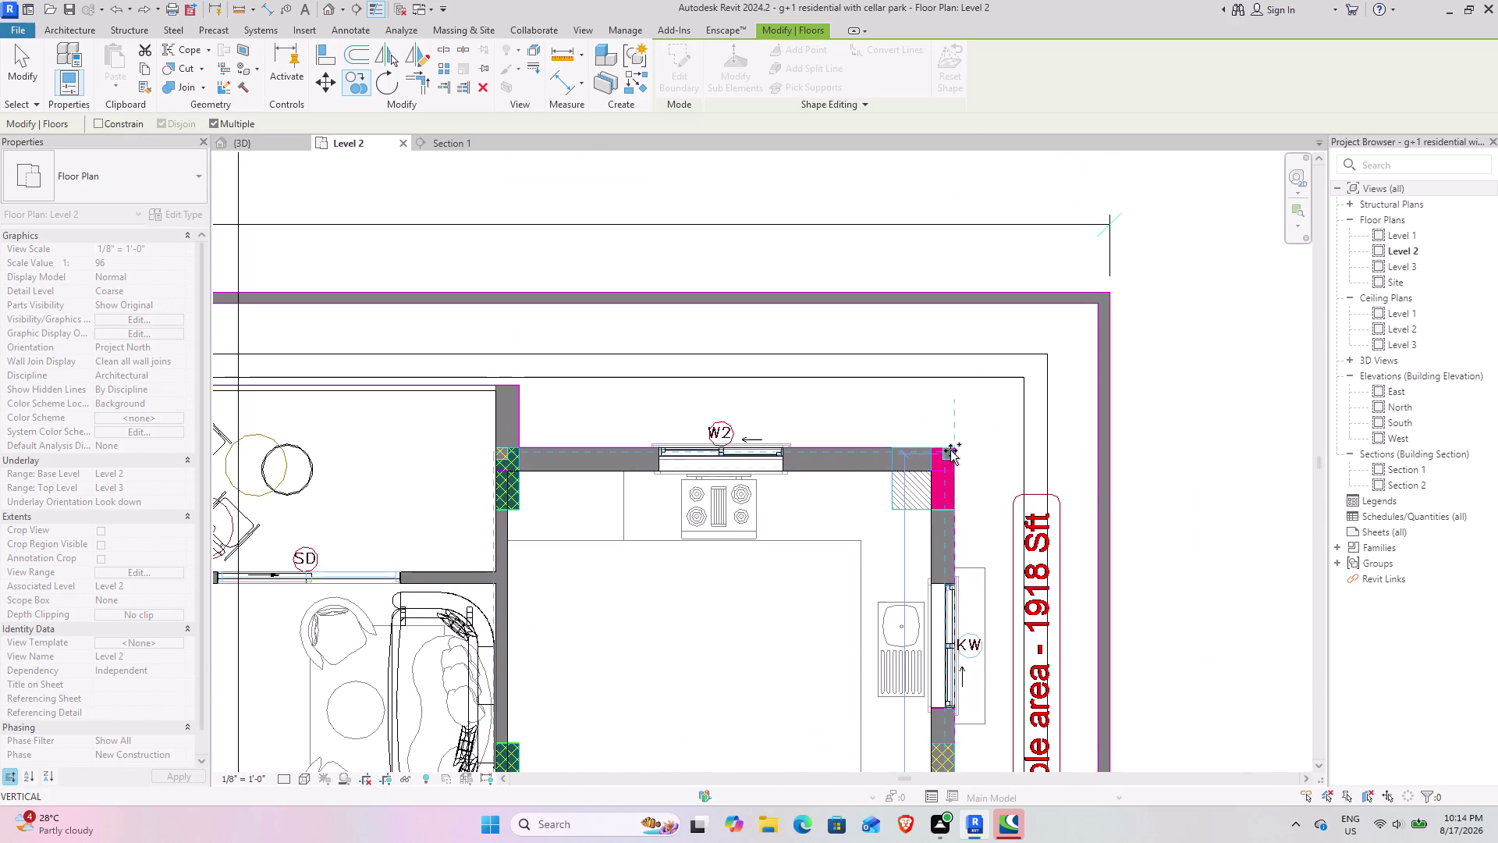
scroll(up, 3)
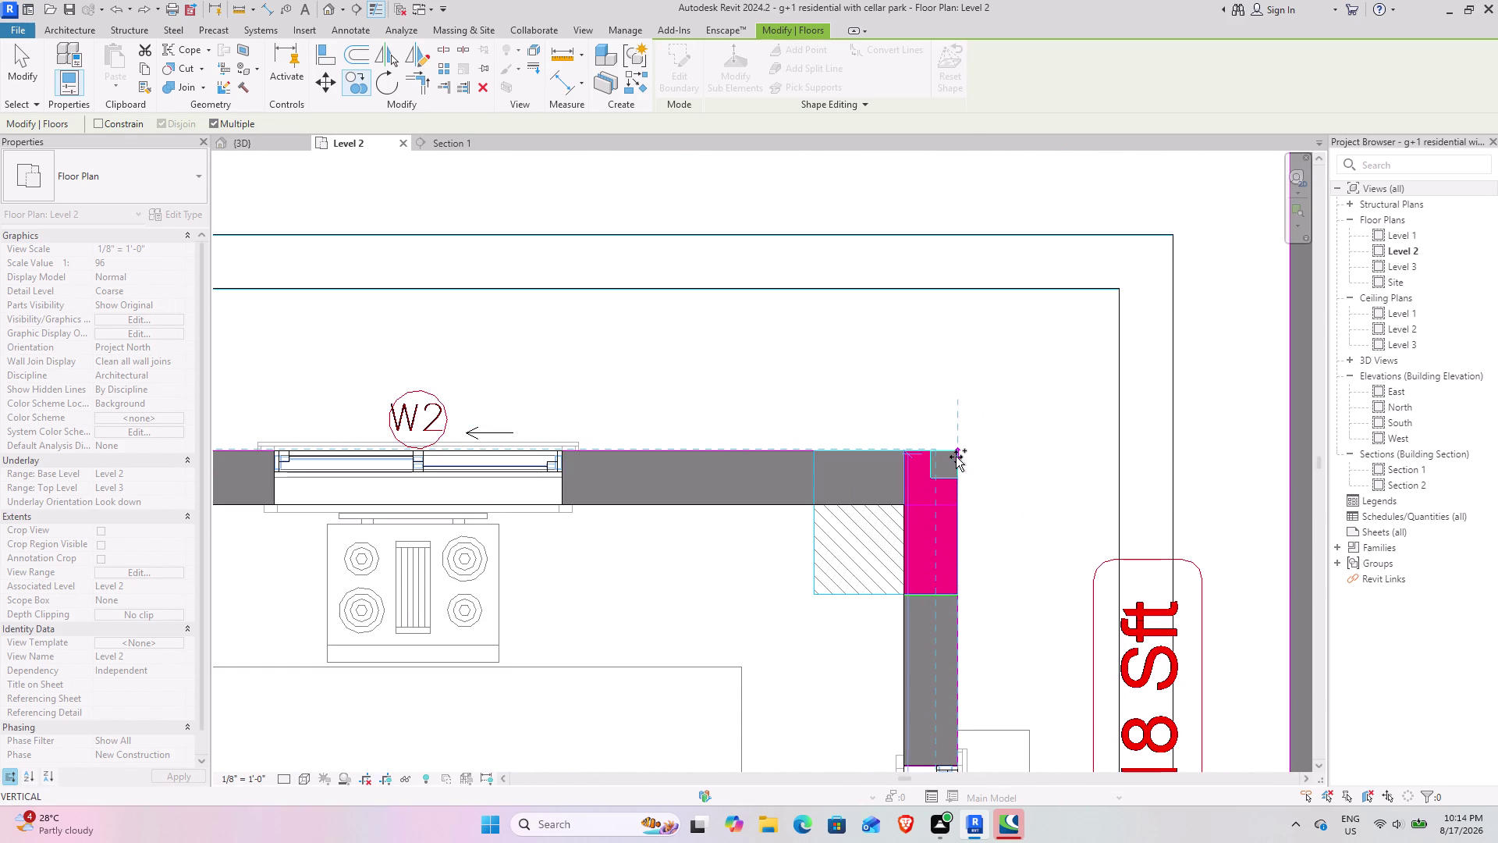
scroll(up, 3)
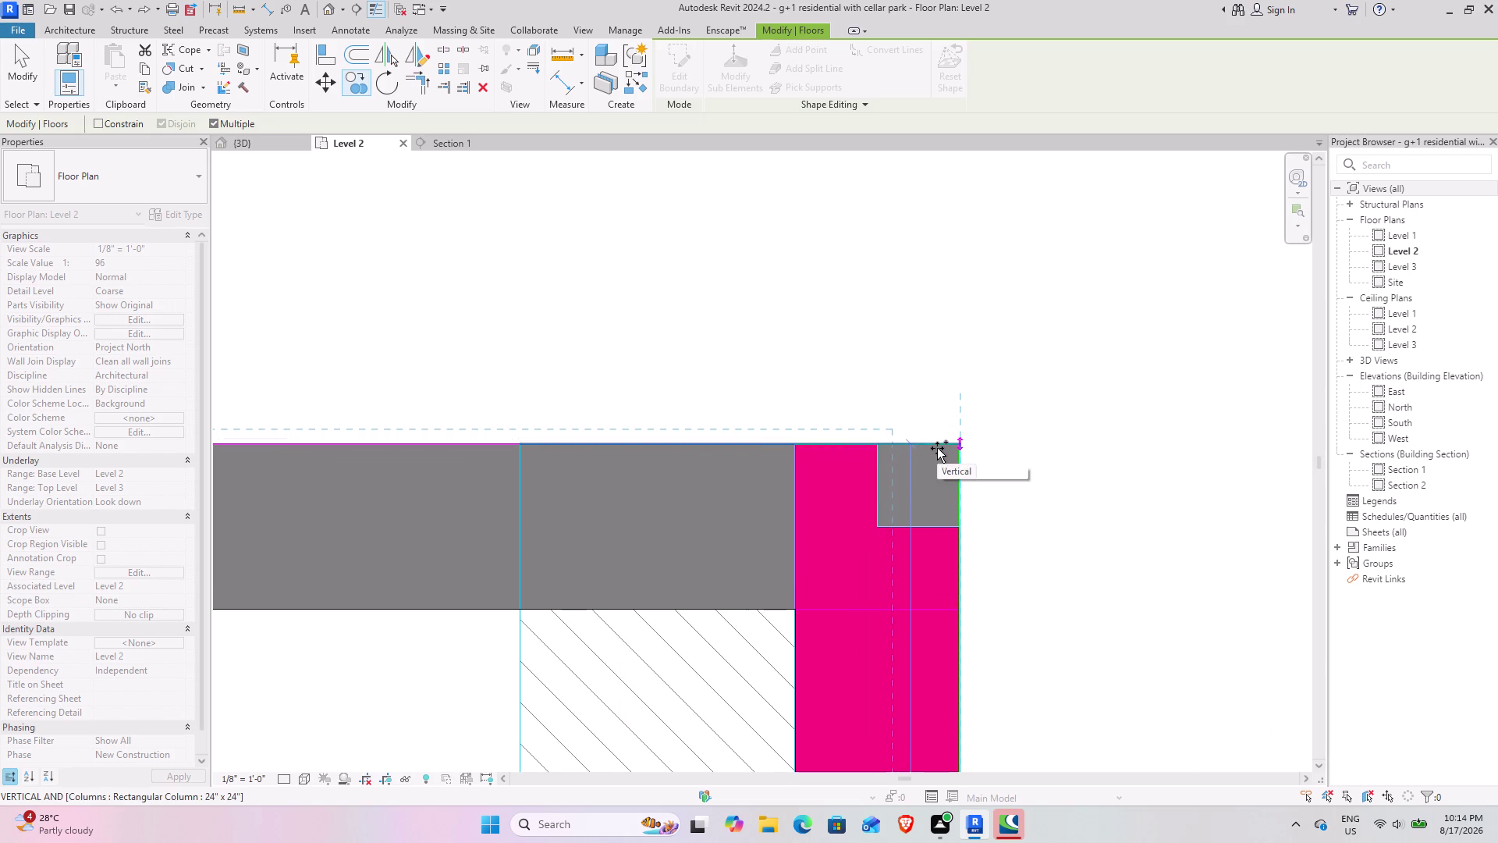
click(947, 443)
Pan back to the W2 wall corner and along the kitchen wall.
scroll(down, 3)
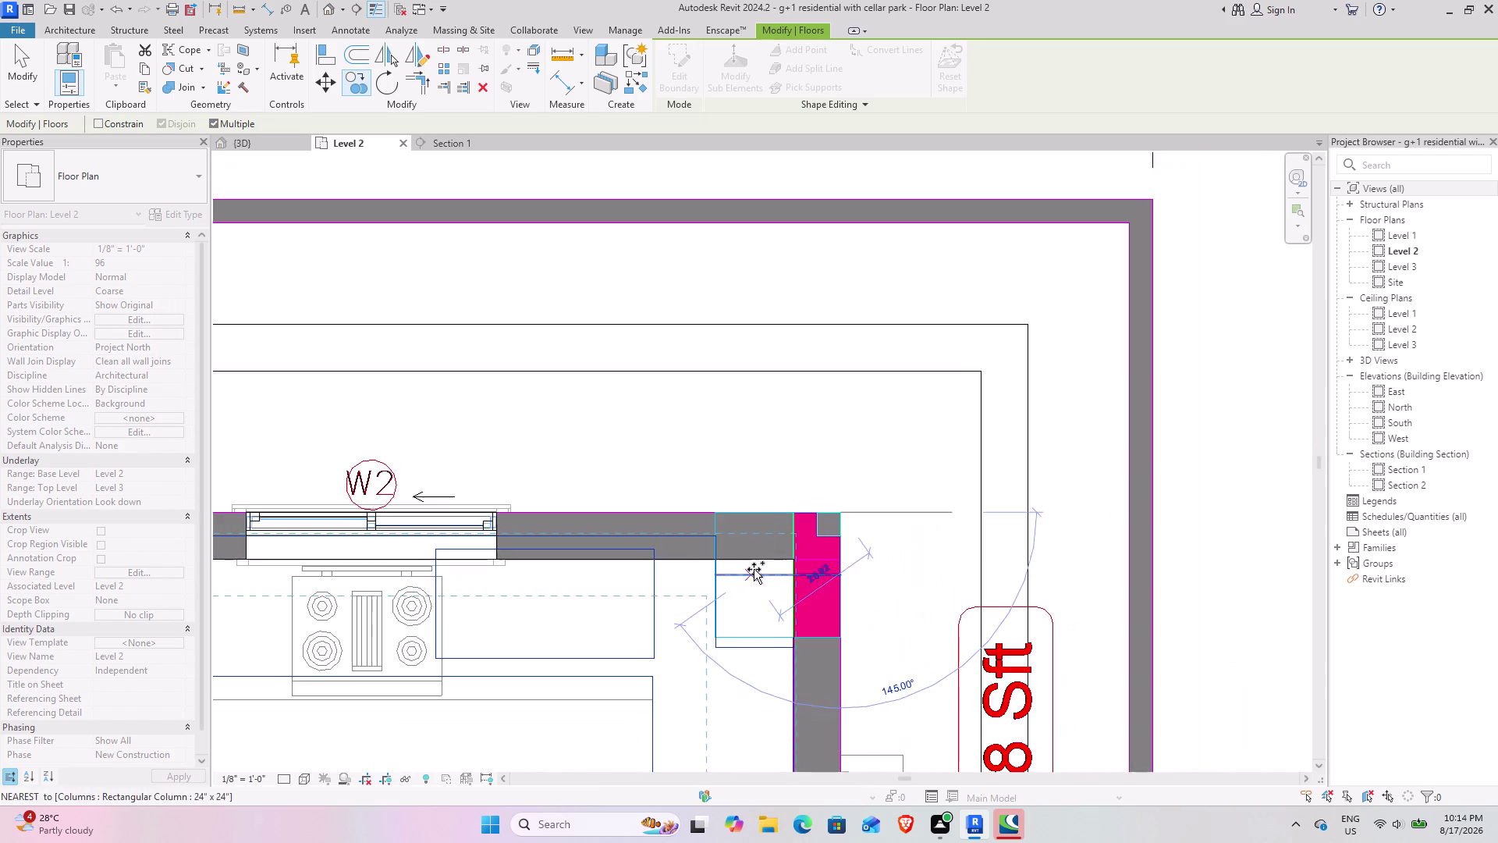
middle_drag(749, 568, 936, 454)
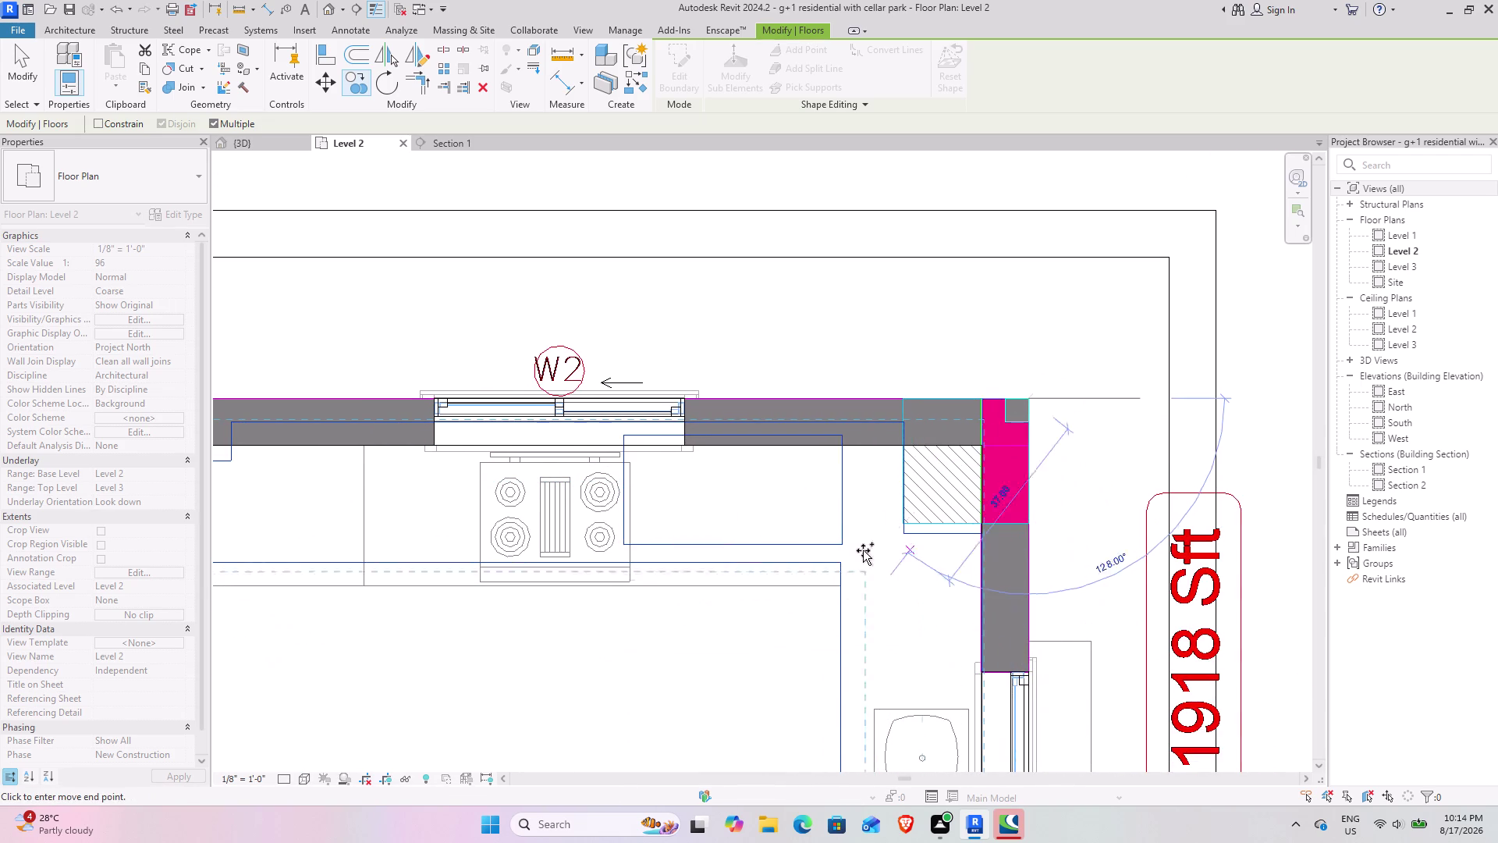
scroll(down, 3)
middle_drag(638, 580, 762, 508)
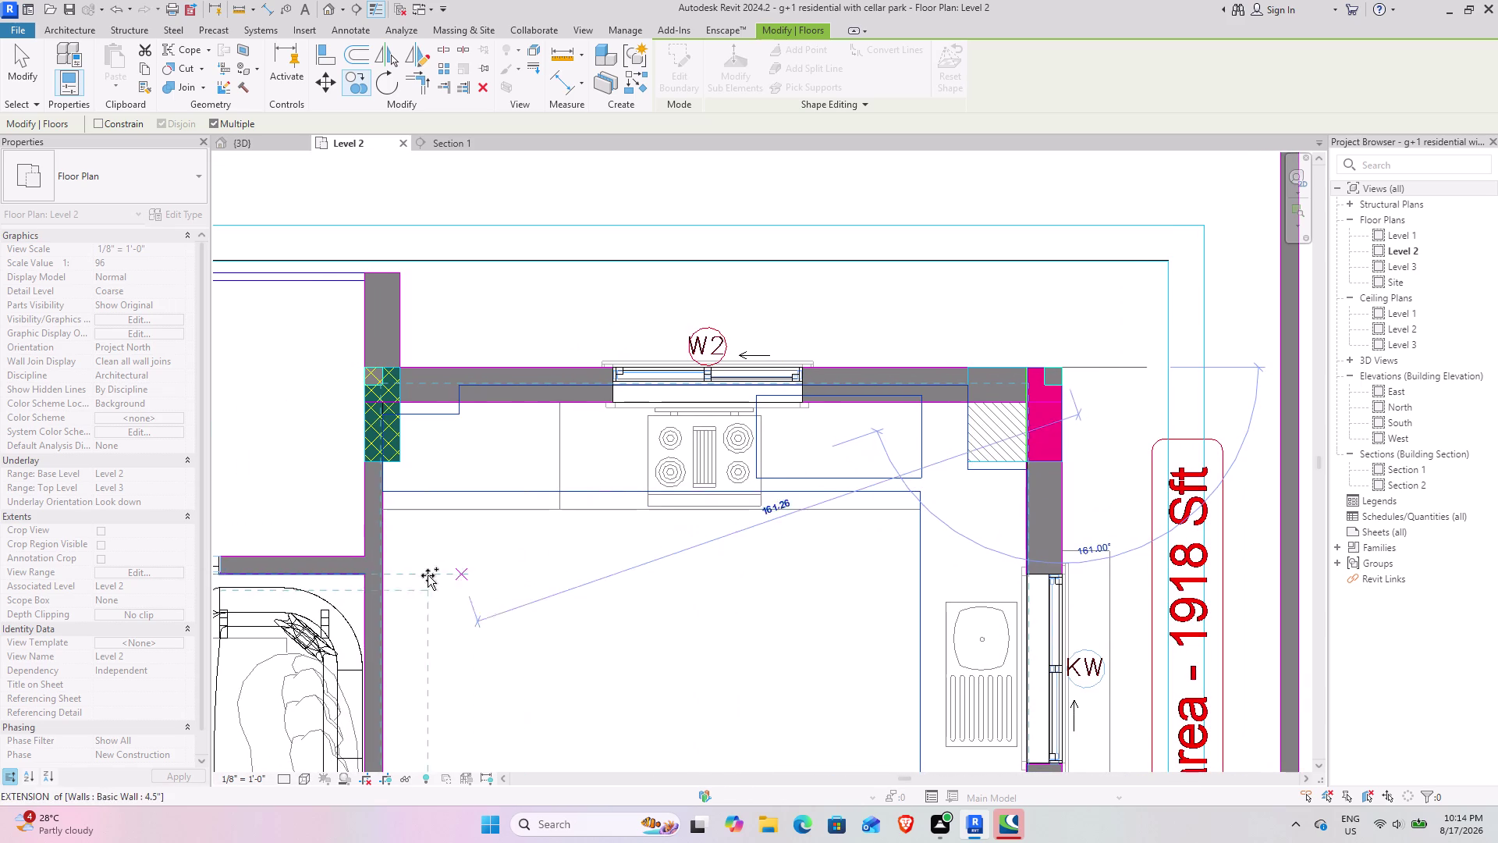